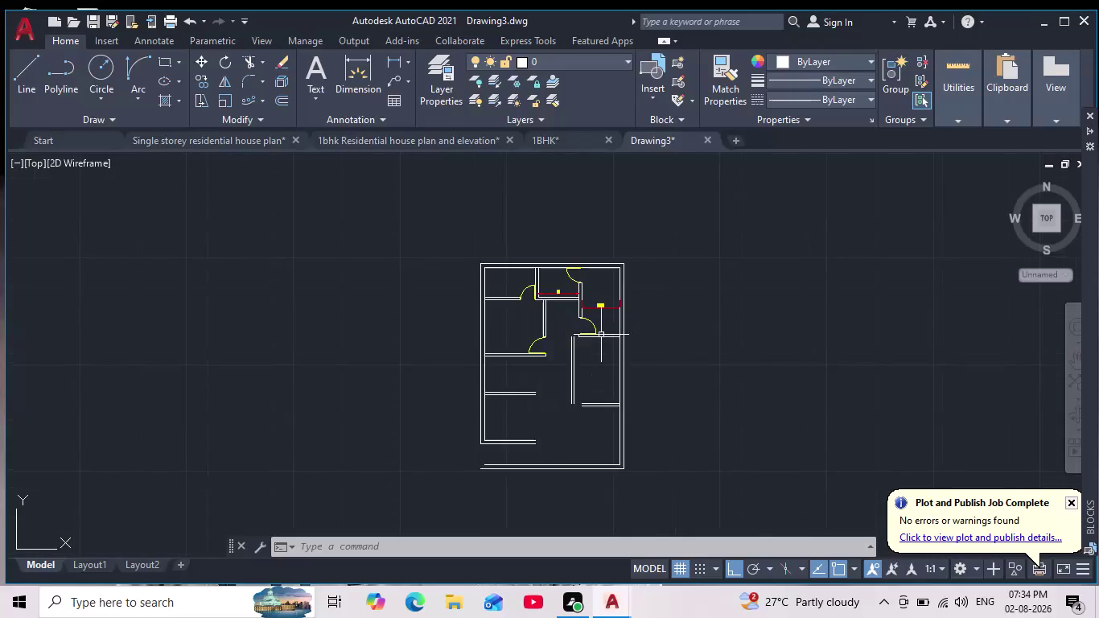
Window-select the 7'-6" dimension beside the right door opening and delete it.
scroll(up, 3)
middle_drag(609, 328, 662, 348)
scroll(up, 3)
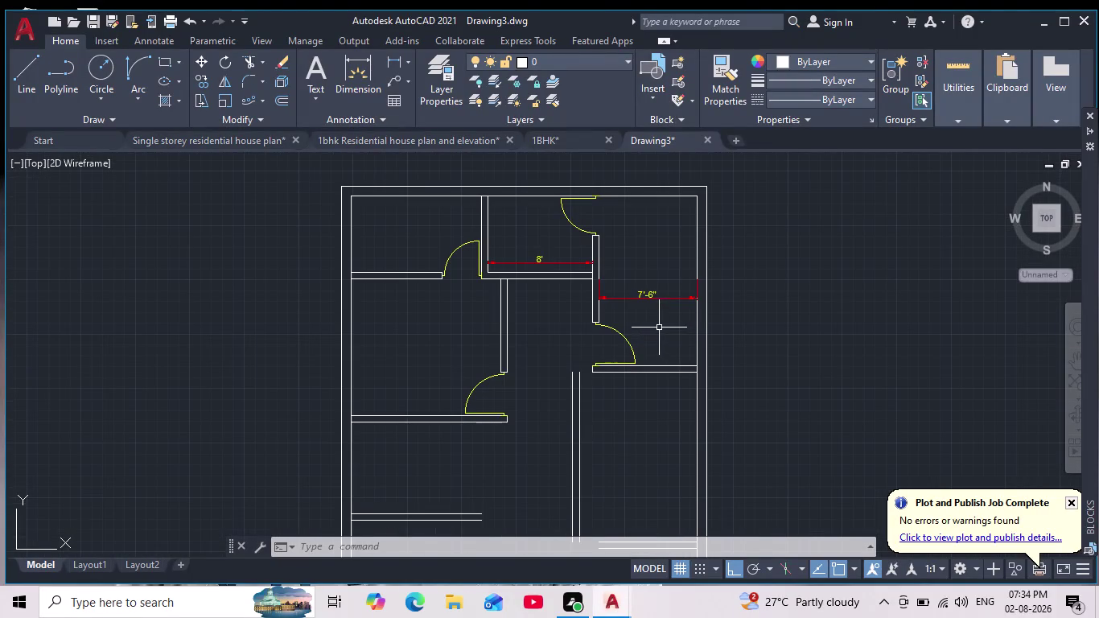
click(667, 313)
click(645, 272)
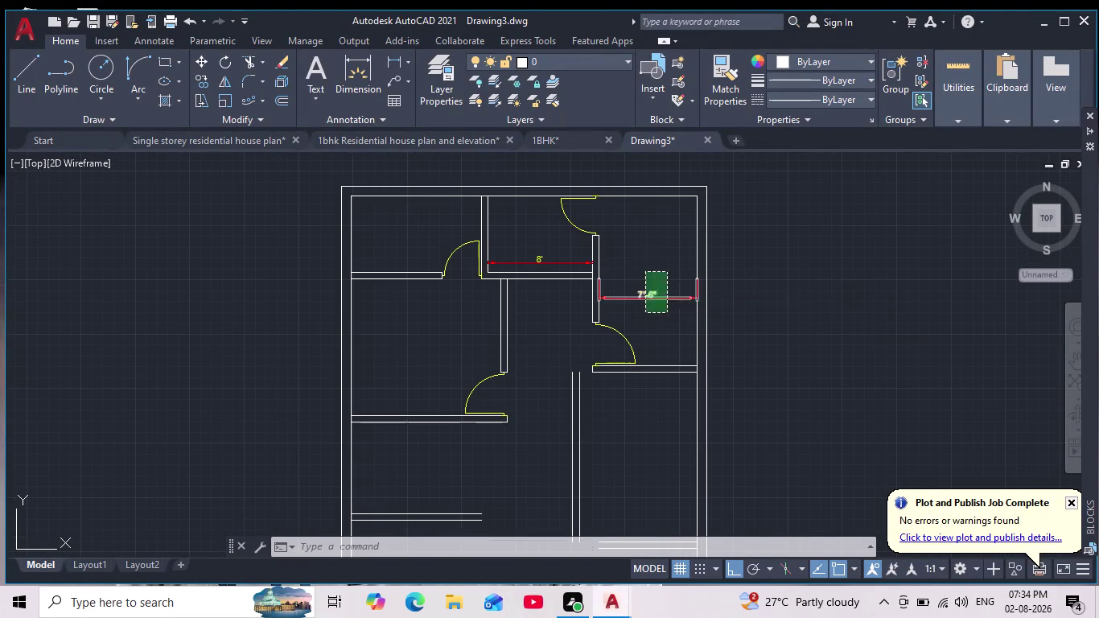
key(Delete)
Pan over the plan and cancel an accidental selection on the right outer wall.
scroll(down, 3)
middle_drag(716, 292, 723, 228)
scroll(down, 3)
scroll(up, 3)
scroll(down, 3)
middle_drag(718, 177, 679, 238)
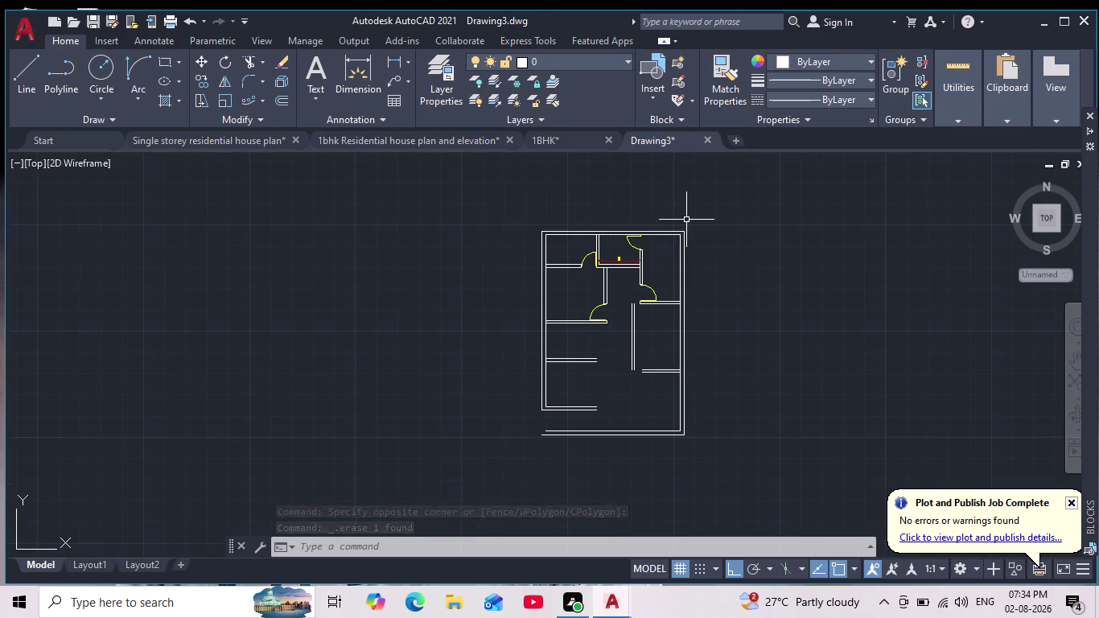
click(703, 218)
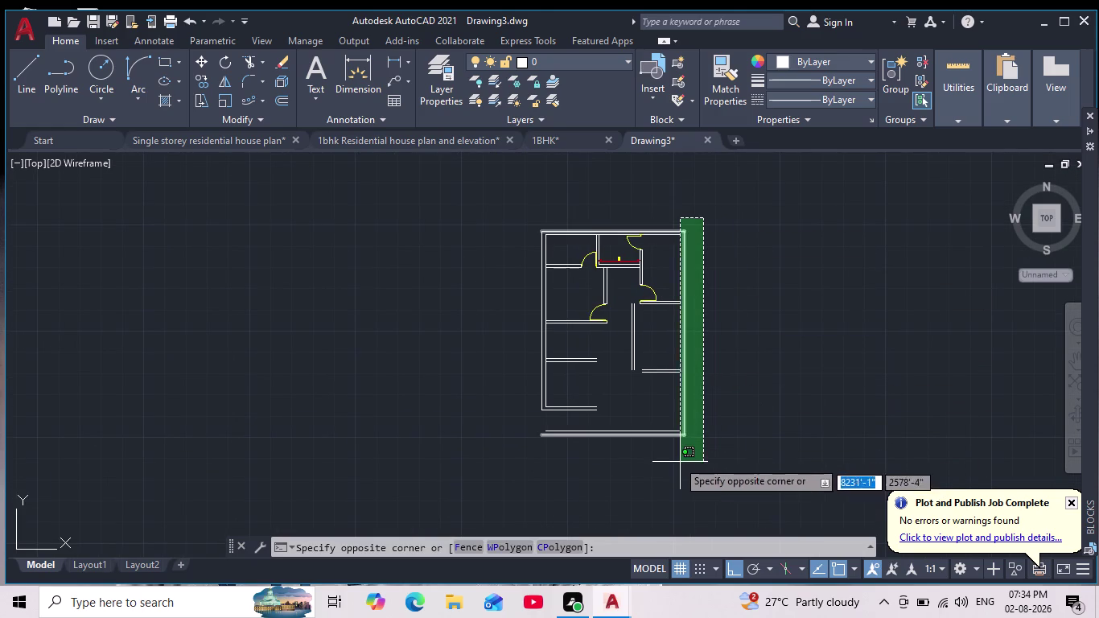
key(Escape)
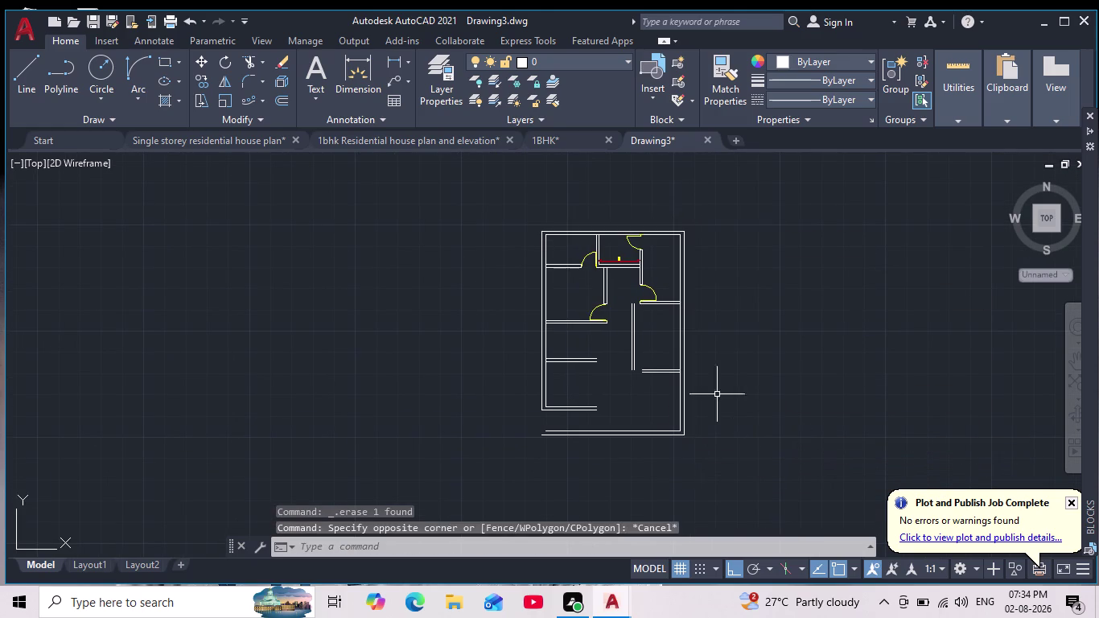
scroll(up, 3)
scroll(down, 3)
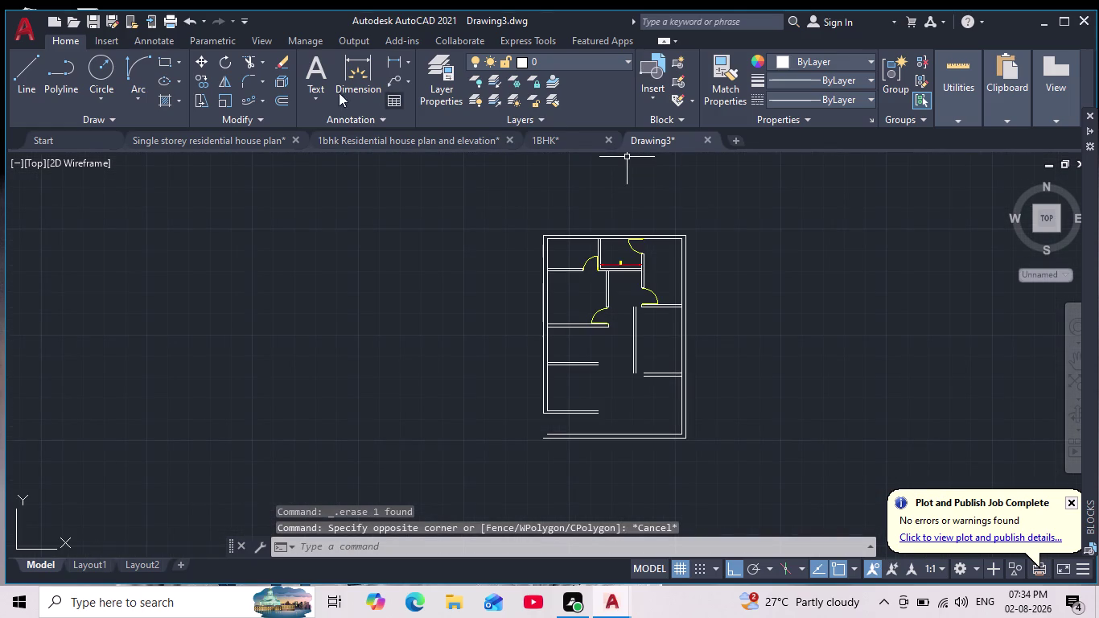
click(249, 60)
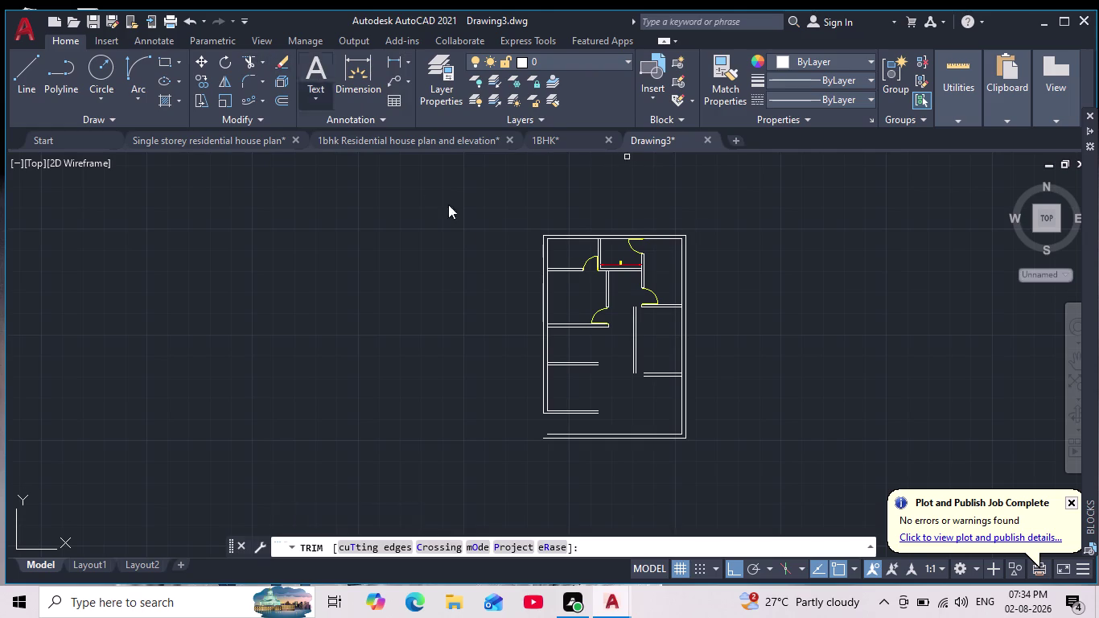
Fence-trim the right outer wall lines across the upper rooms.
scroll(up, 3)
drag(650, 359, 776, 364)
drag(646, 278, 646, 335)
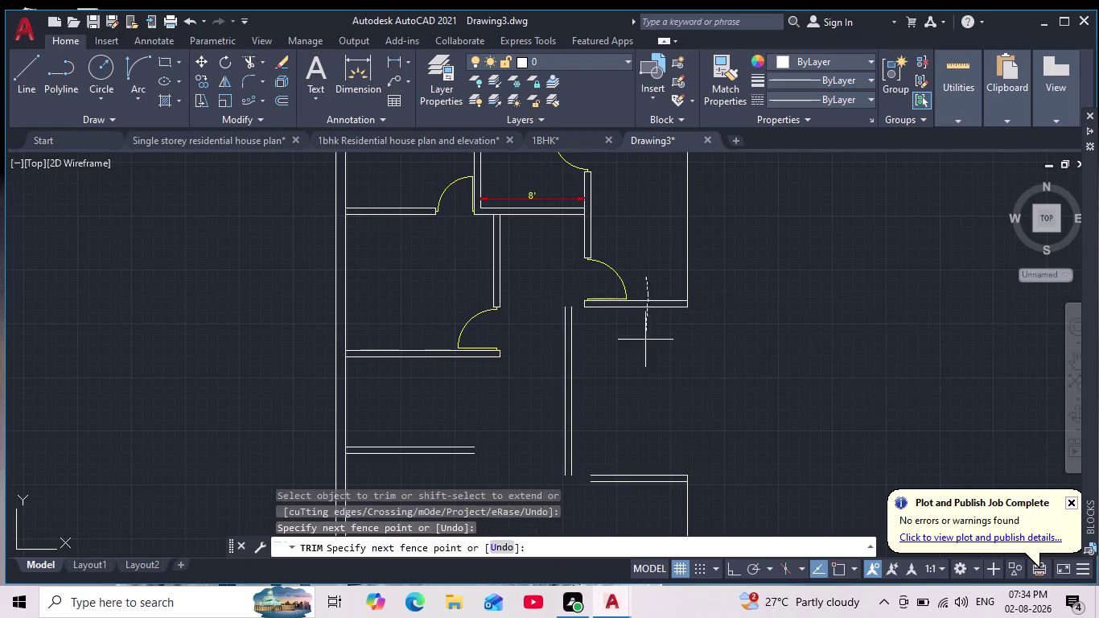
drag(646, 334, 643, 365)
middle_drag(643, 366, 690, 260)
scroll(down, 3)
middle_drag(699, 268, 702, 337)
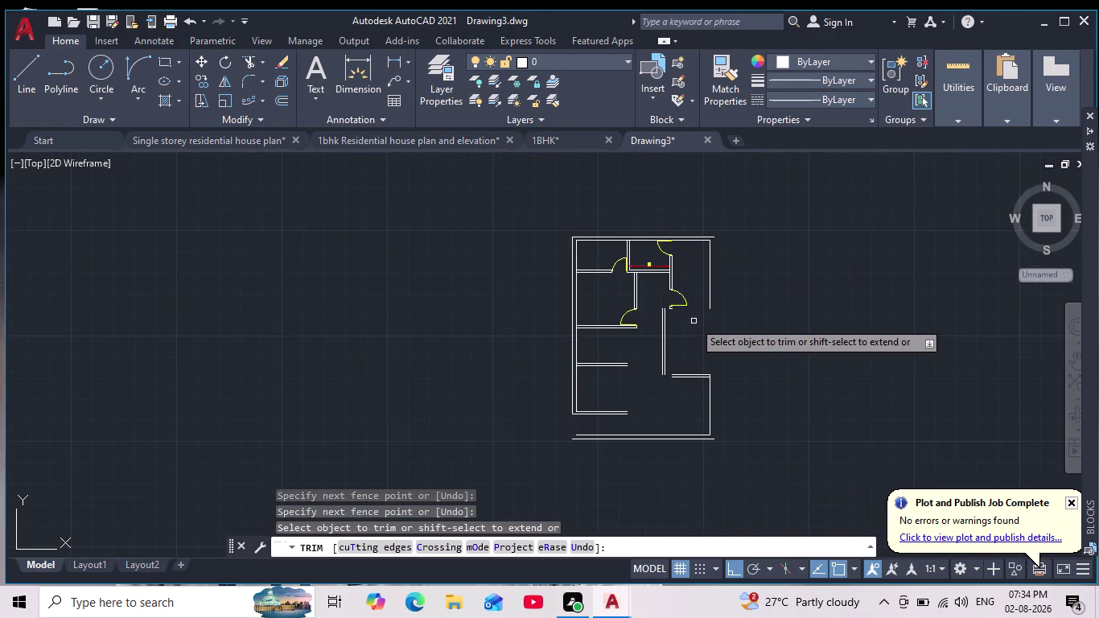
scroll(up, 3)
drag(684, 214, 611, 295)
drag(595, 247, 606, 288)
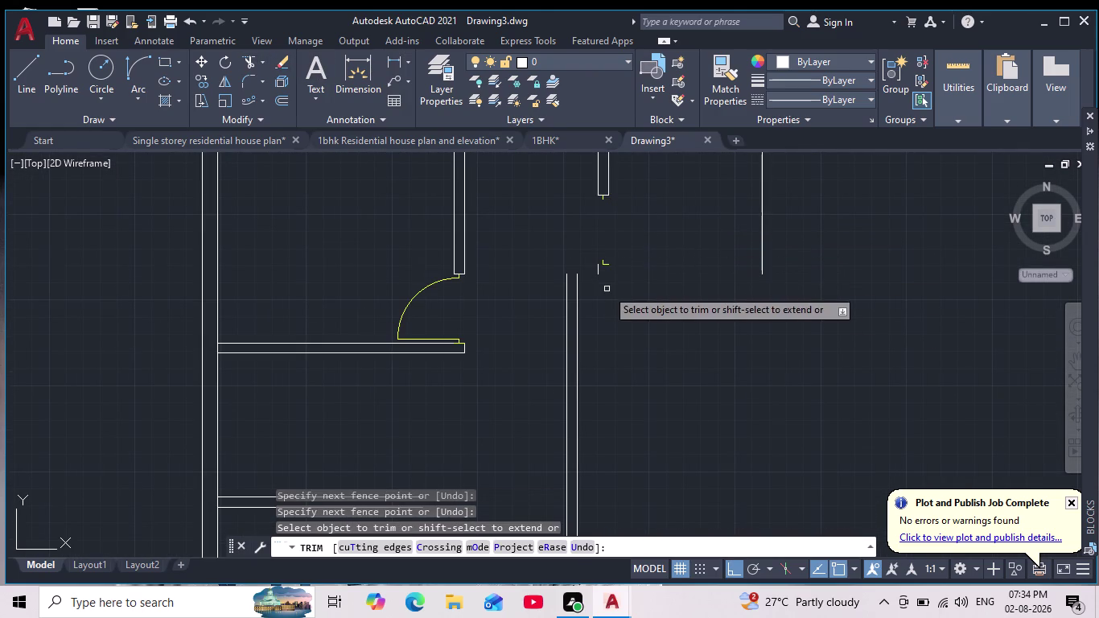
scroll(up, 3)
scroll(down, 3)
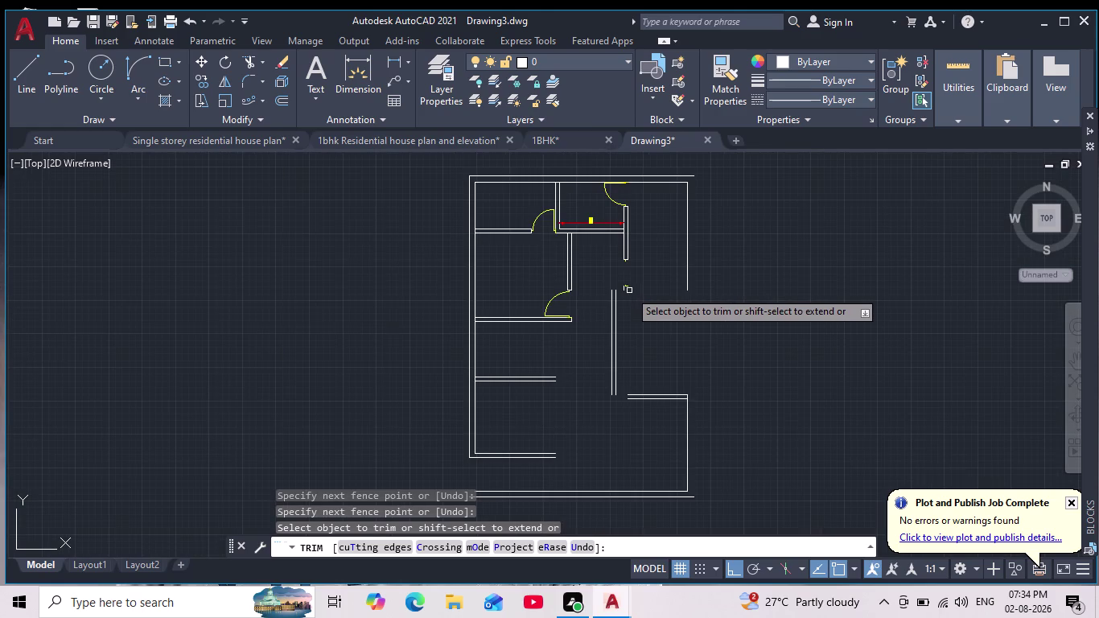
Undo three wrong trims and re-trim the upper right wall segments.
key(ctrl+z)
key(ctrl+z)
key(ctrl+z)
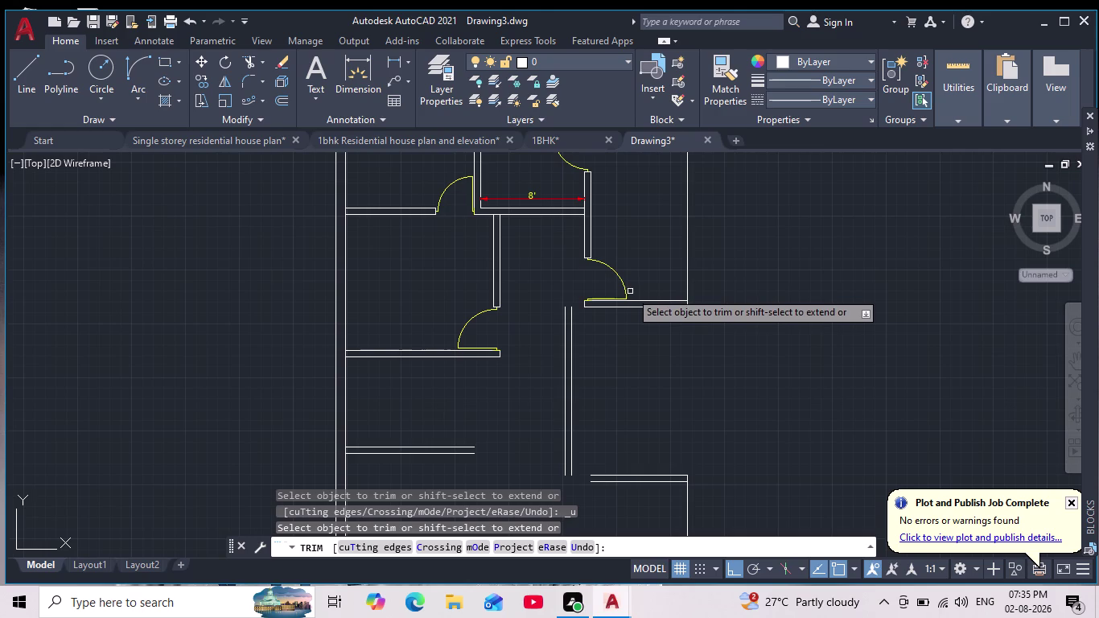
scroll(down, 3)
click(670, 250)
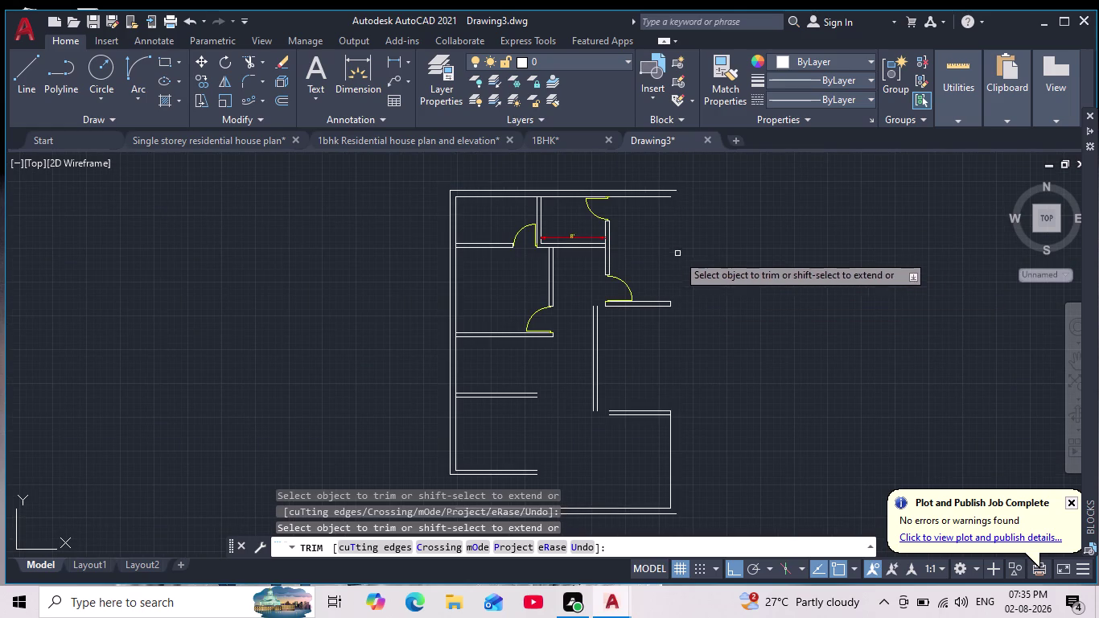
scroll(down, 3)
scroll(up, 3)
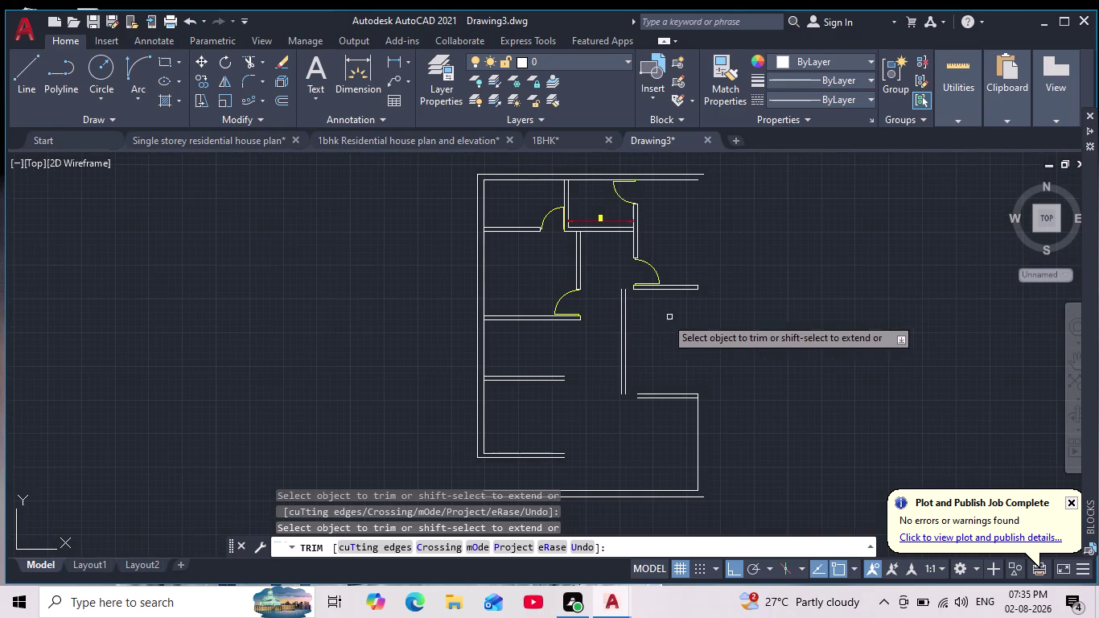
click(653, 324)
click(602, 338)
scroll(down, 3)
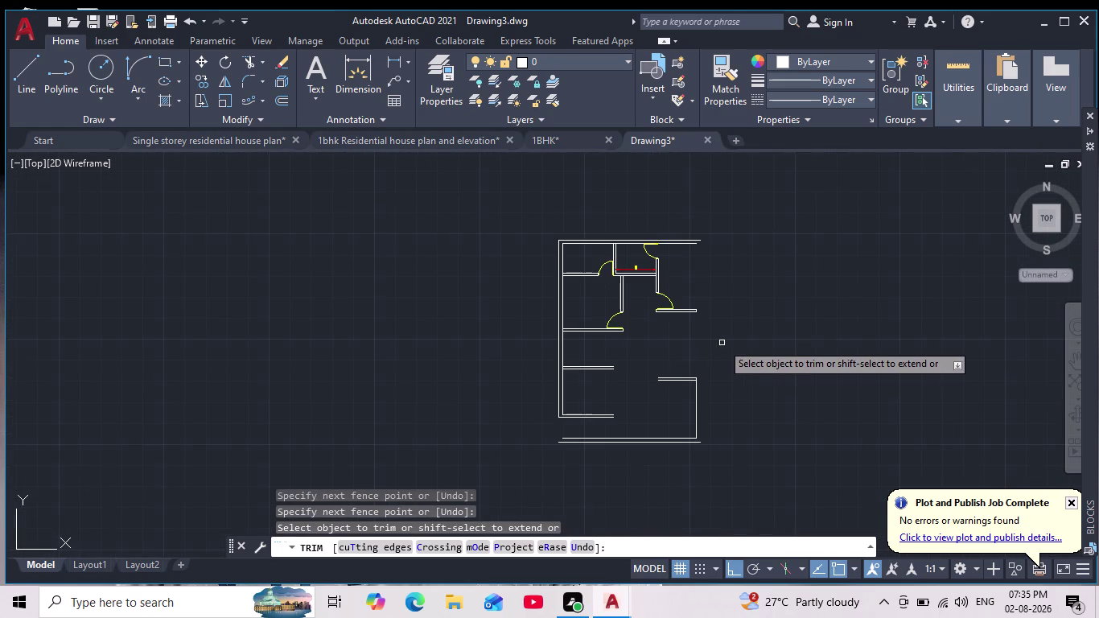
End trimming and center the upper rooms in view.
key(Escape)
key(Escape)
middle_drag(693, 346, 683, 357)
scroll(up, 3)
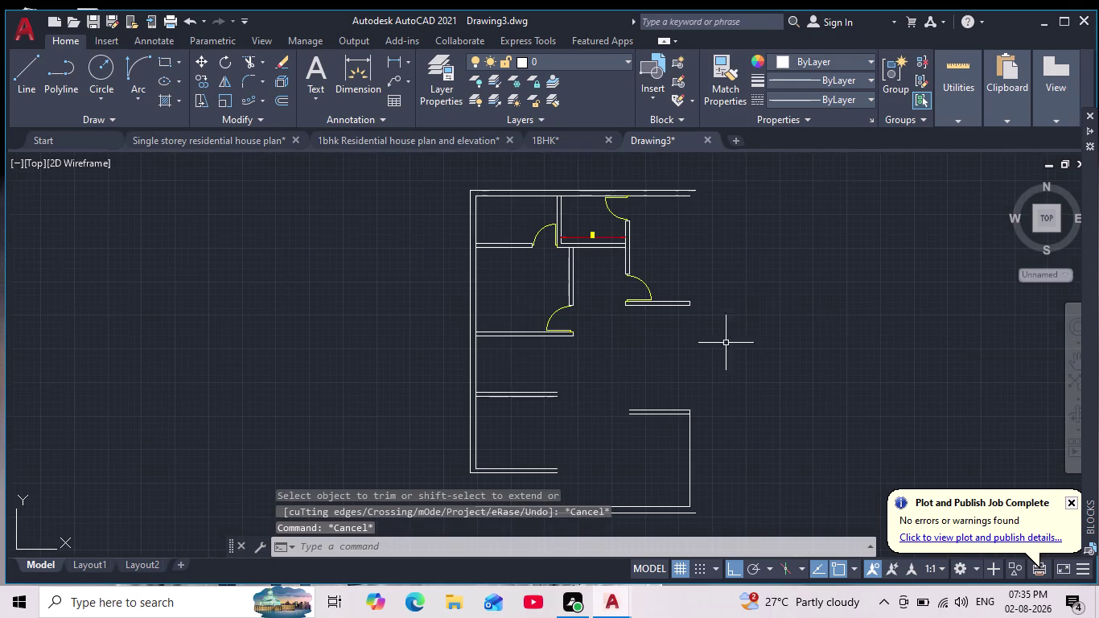
middle_drag(752, 297, 704, 361)
scroll(up, 3)
key(Escape)
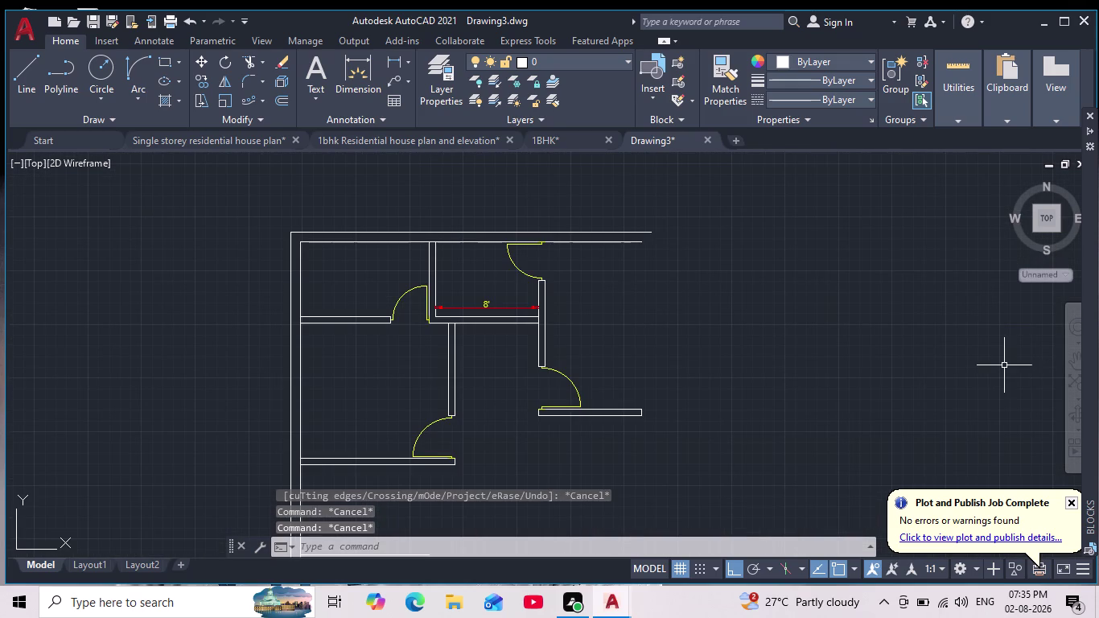
Offset the wall line beside the 8' room 9' to the right.
key(o)
key(Return)
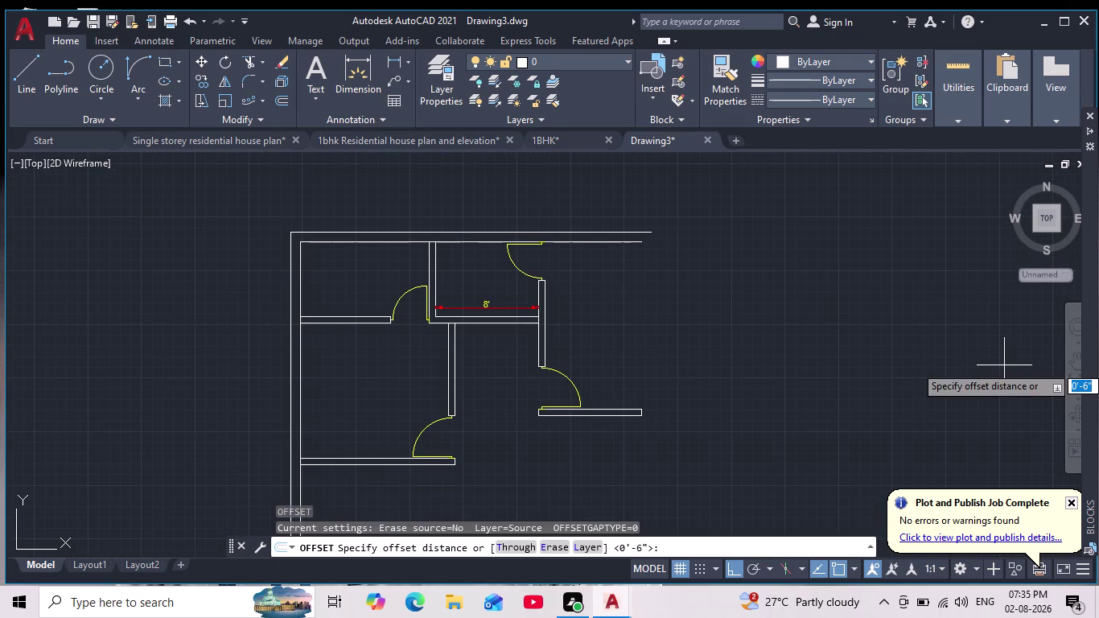
text(9)
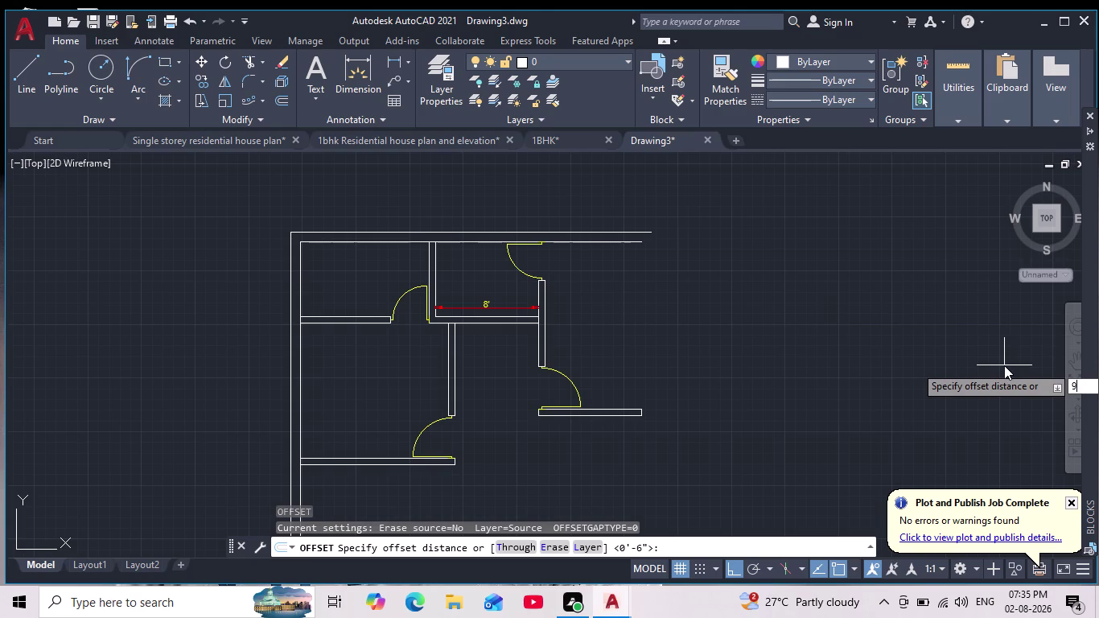
text(')
key(Return)
click(546, 317)
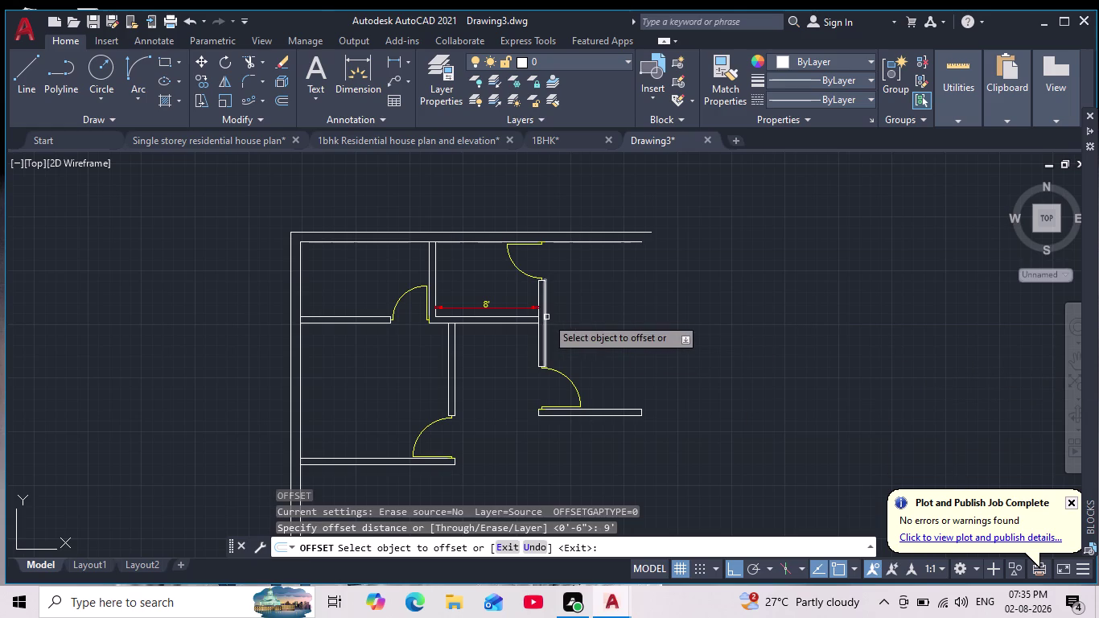
click(711, 318)
key(Return)
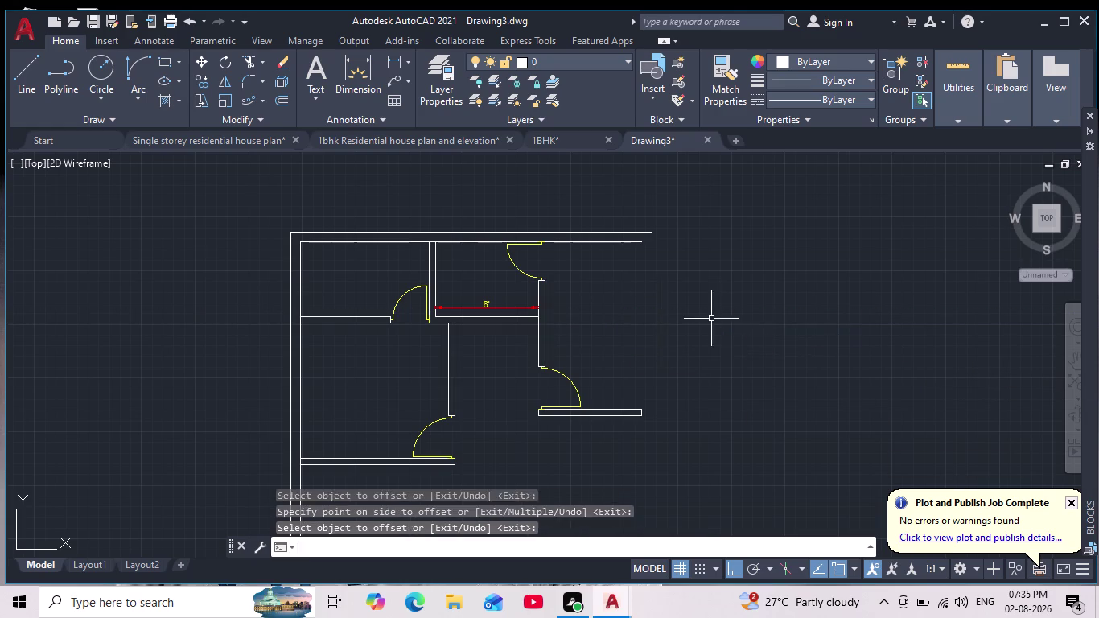
Offset the new line 9 units rightward to form the wall thickness.
key(Return)
key(9)
key(Return)
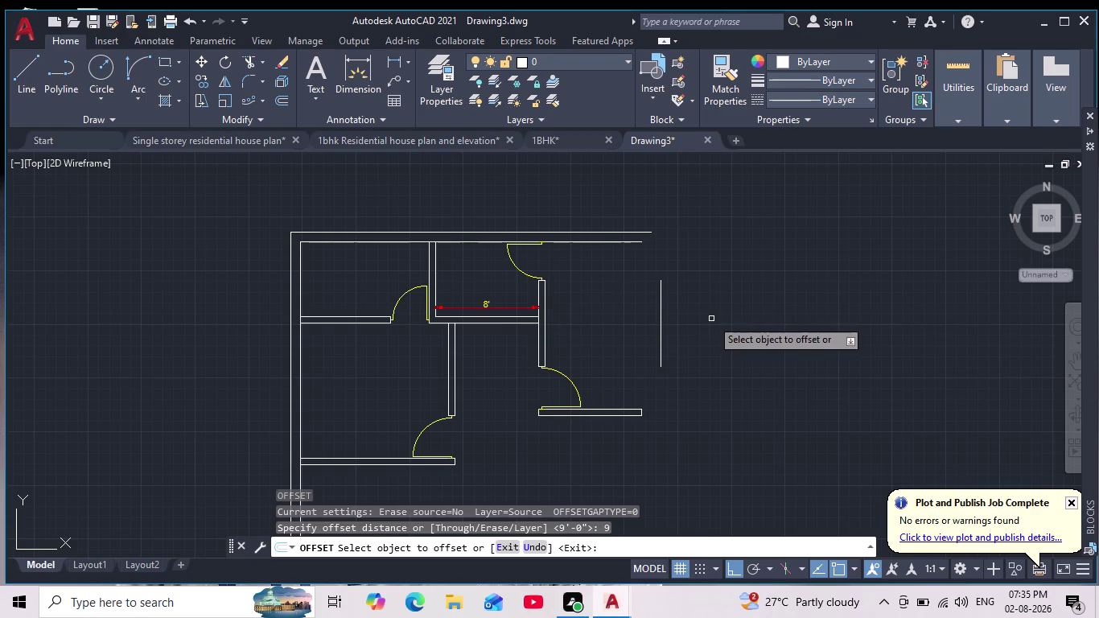
click(662, 323)
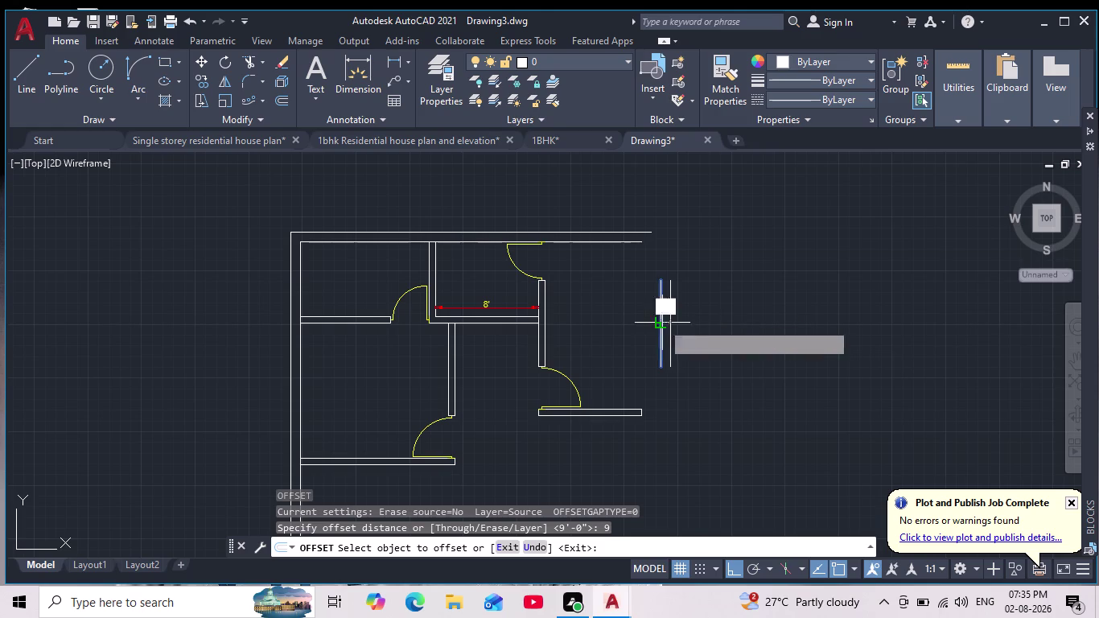
click(687, 327)
scroll(down, 3)
scroll(down, 3)
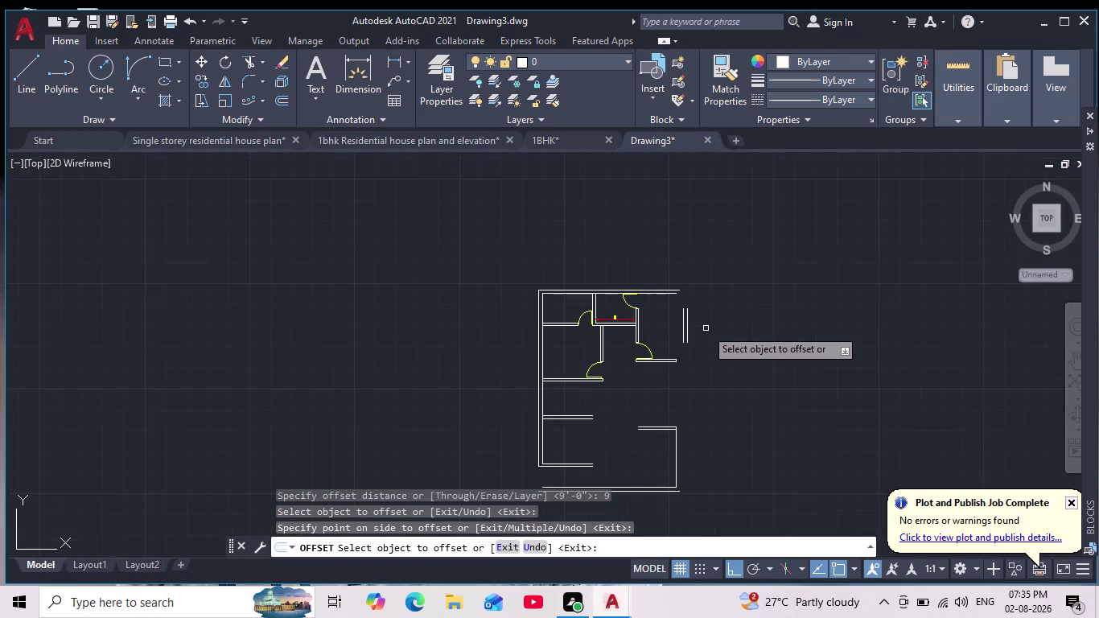
scroll(up, 3)
key(Escape)
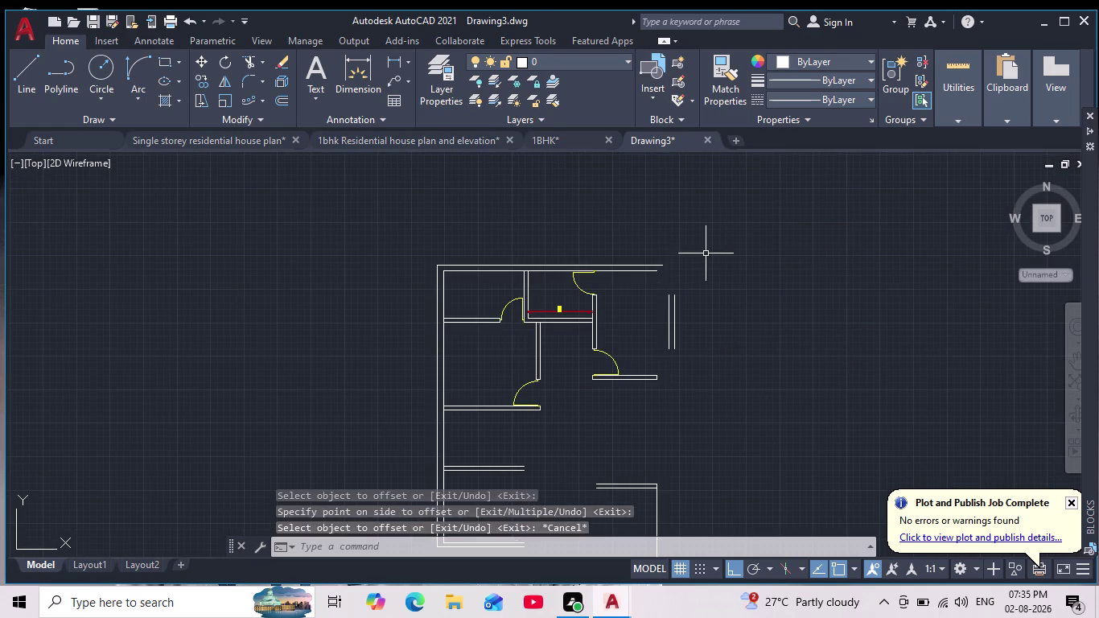
key(Escape)
Fillet the inner and upper top wall lines into corners with the new wall.
click(245, 81)
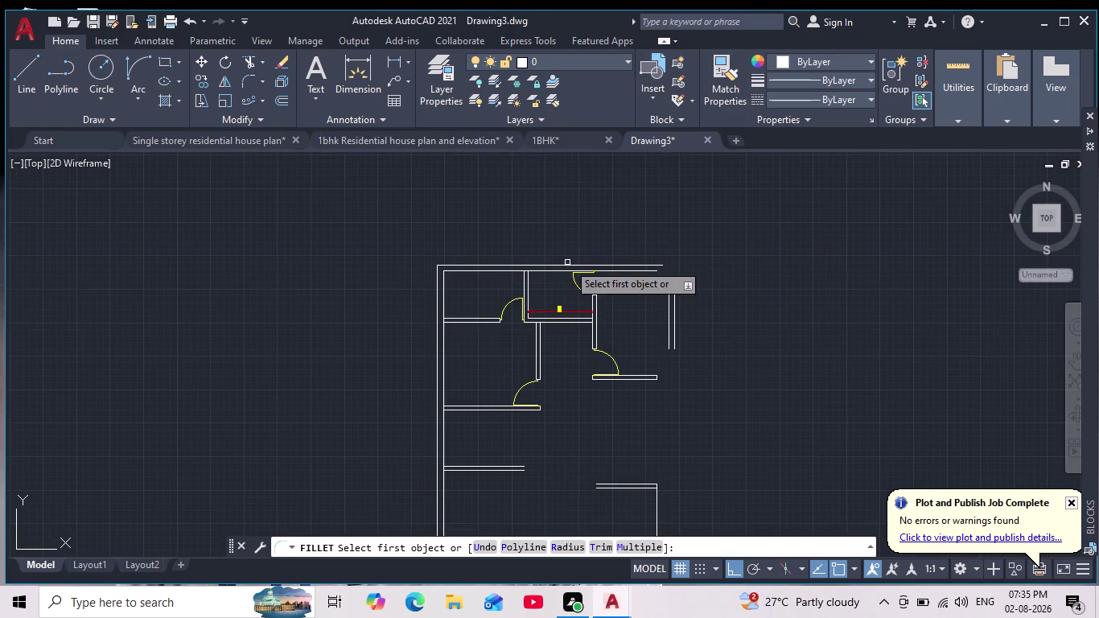
scroll(up, 3)
click(658, 252)
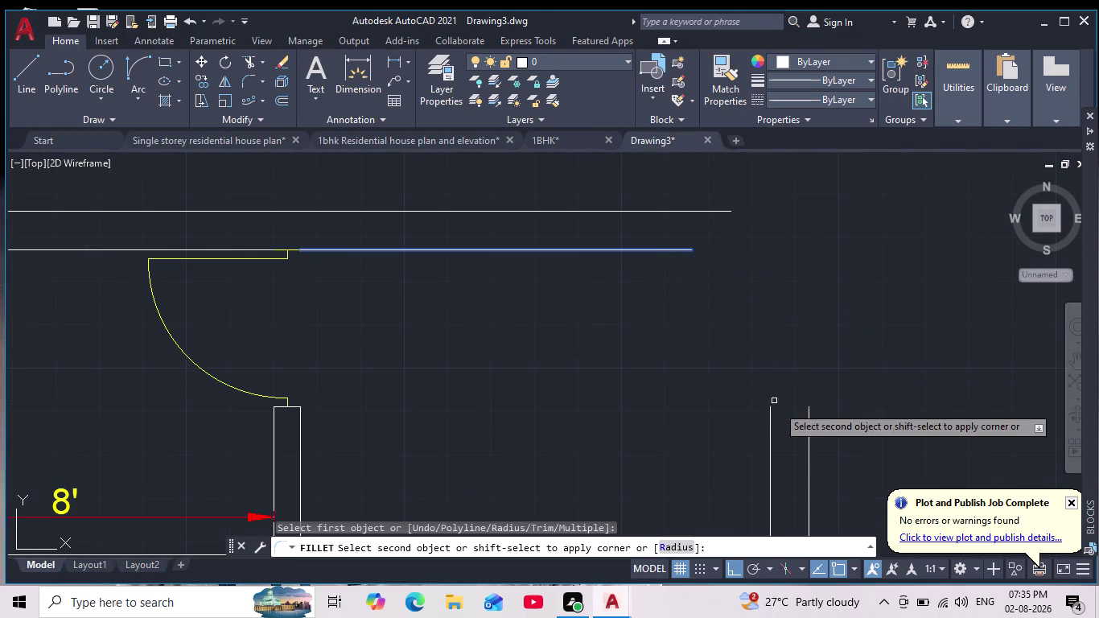
click(769, 422)
key(space)
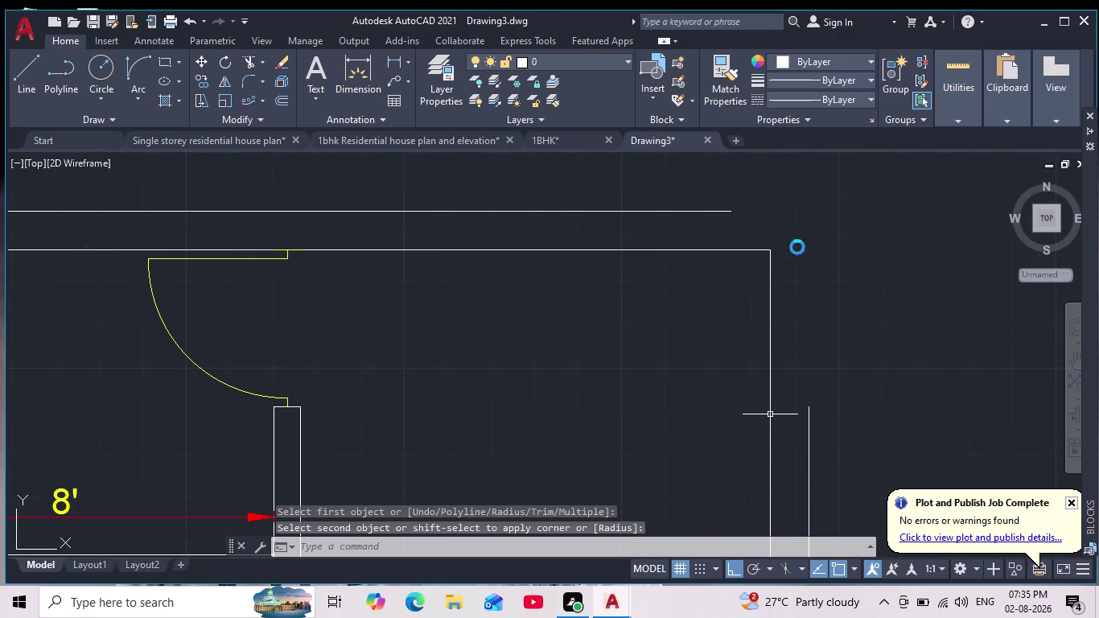
key(space)
key(space)
click(720, 215)
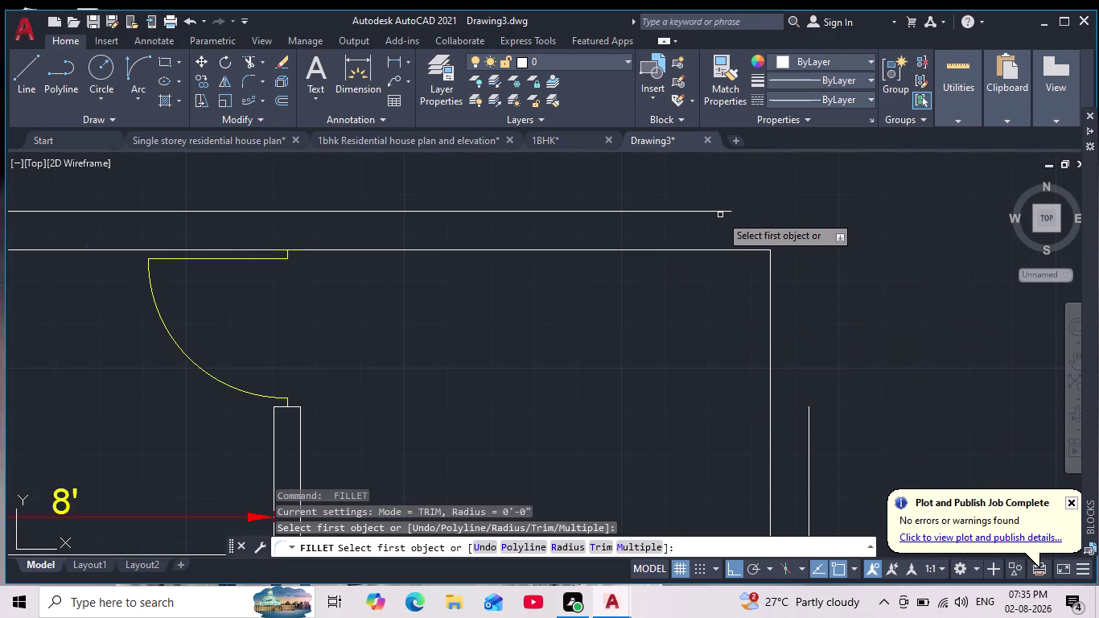
click(720, 213)
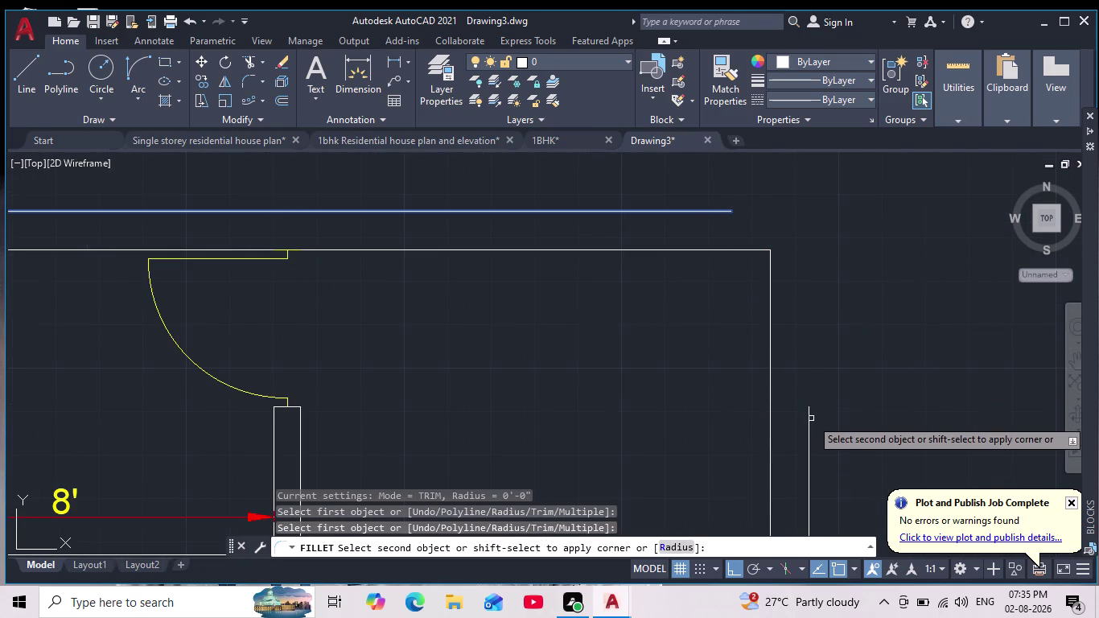
click(811, 418)
Fillet the bottom inner wall line with the right inner wall.
scroll(down, 3)
middle_drag(846, 401, 836, 304)
middle_drag(843, 415, 815, 314)
scroll(down, 3)
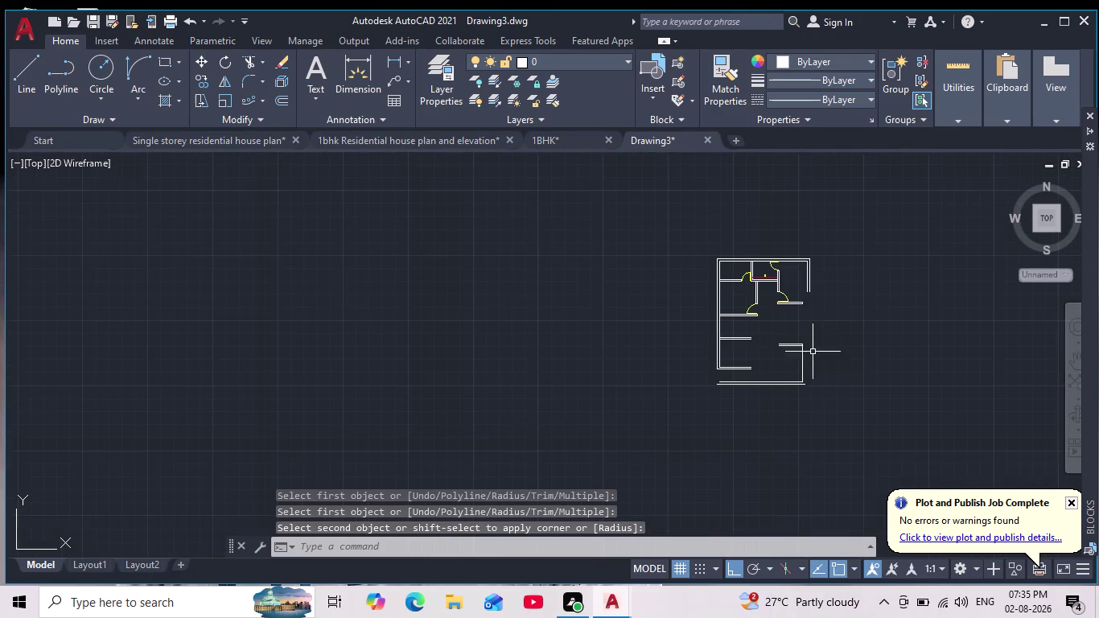
scroll(up, 3)
scroll(down, 3)
middle_drag(821, 375, 797, 416)
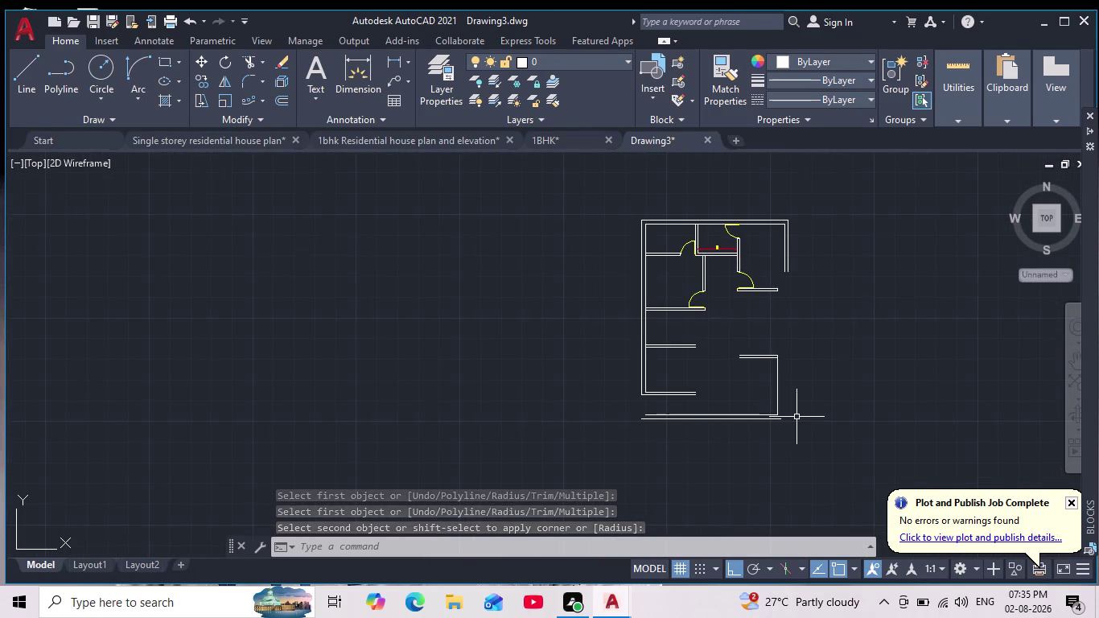
key(space)
scroll(up, 3)
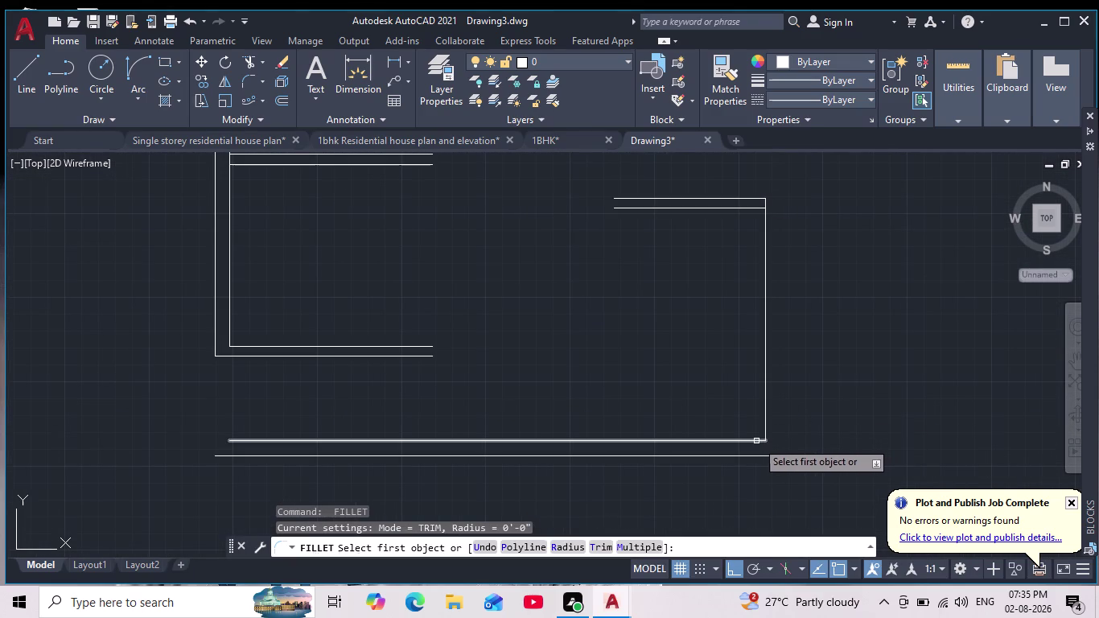
click(754, 441)
scroll(down, 3)
middle_drag(785, 237, 755, 272)
middle_drag(775, 226, 769, 231)
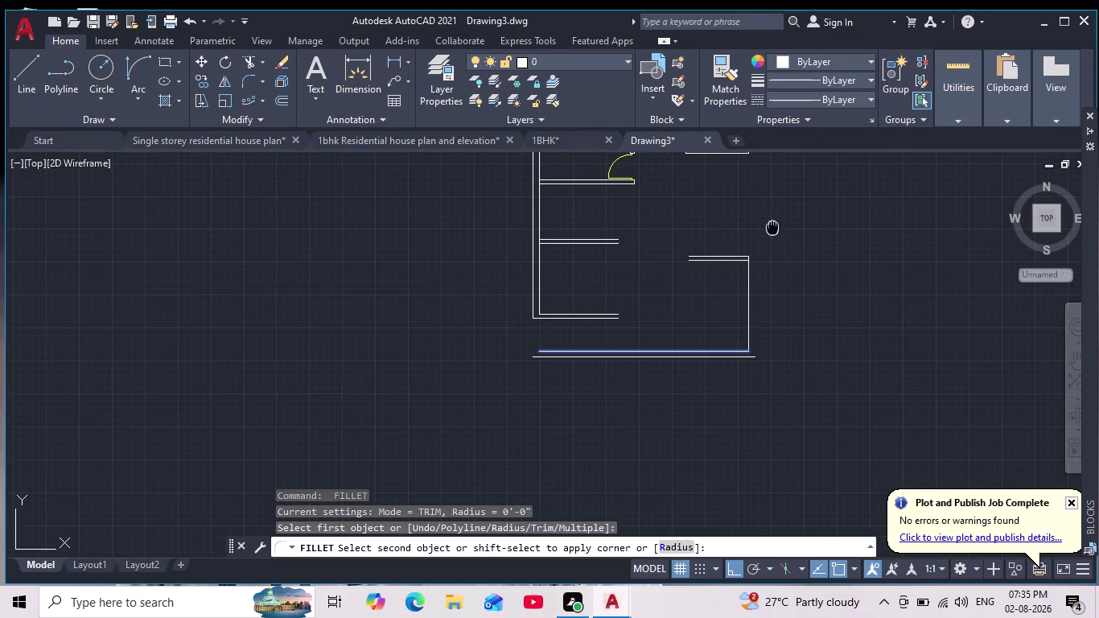
middle_drag(769, 231, 730, 275)
scroll(down, 3)
scroll(up, 3)
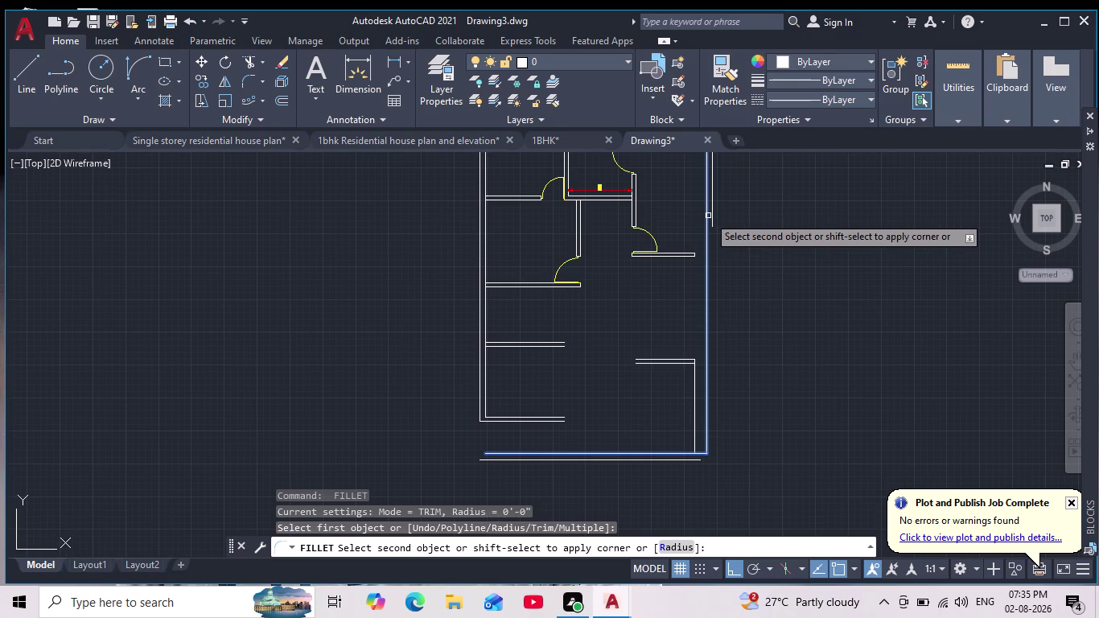
click(708, 215)
Fillet the bottom outer wall line with the right outer wall.
key(space)
middle_drag(745, 389, 733, 374)
scroll(down, 3)
scroll(up, 3)
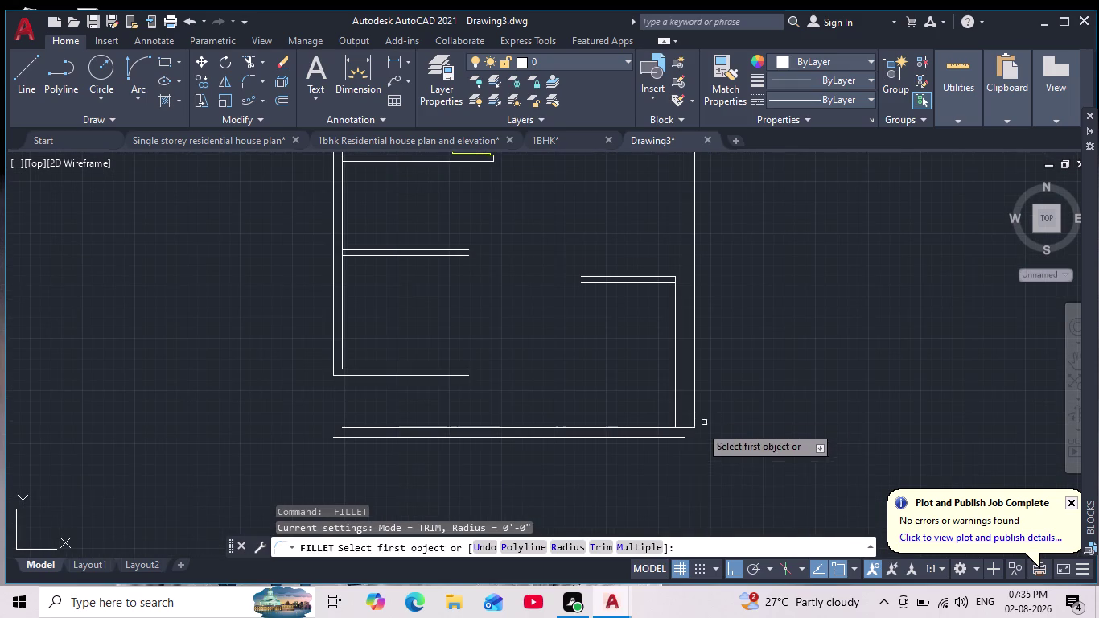
click(673, 435)
middle_drag(739, 392, 697, 430)
scroll(down, 3)
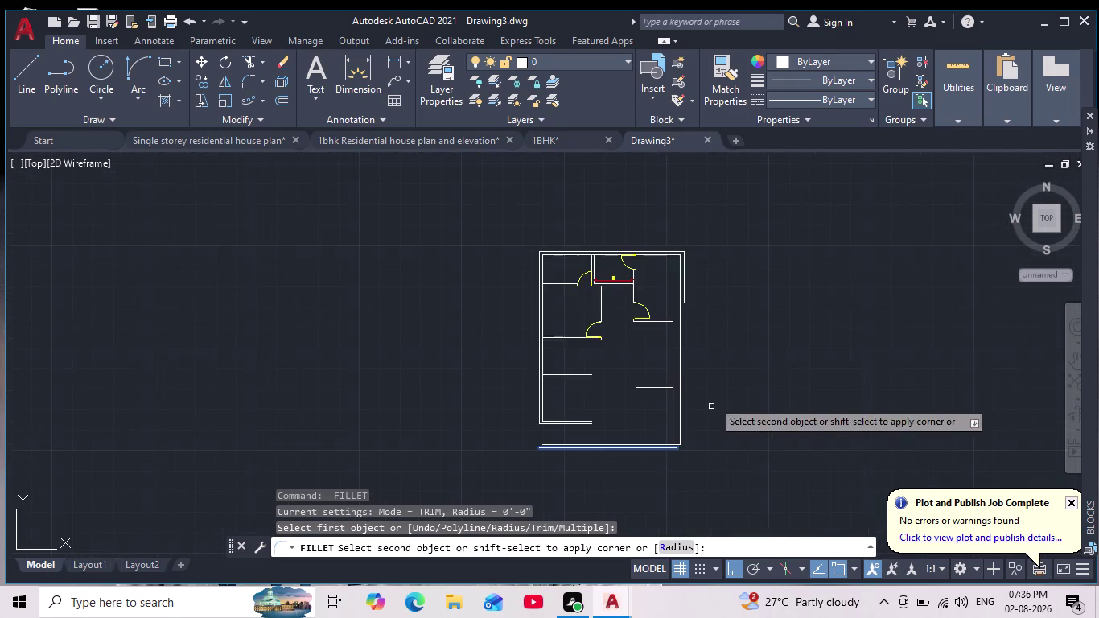
scroll(up, 3)
click(567, 242)
scroll(down, 3)
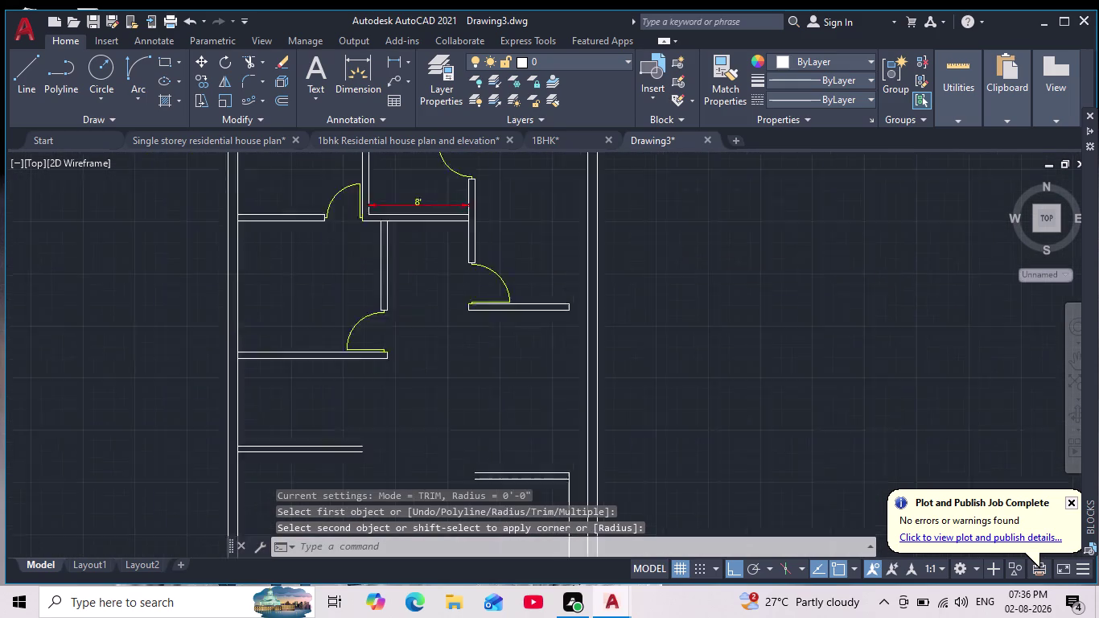
scroll(down, 3)
scroll(up, 3)
scroll(up, 3)
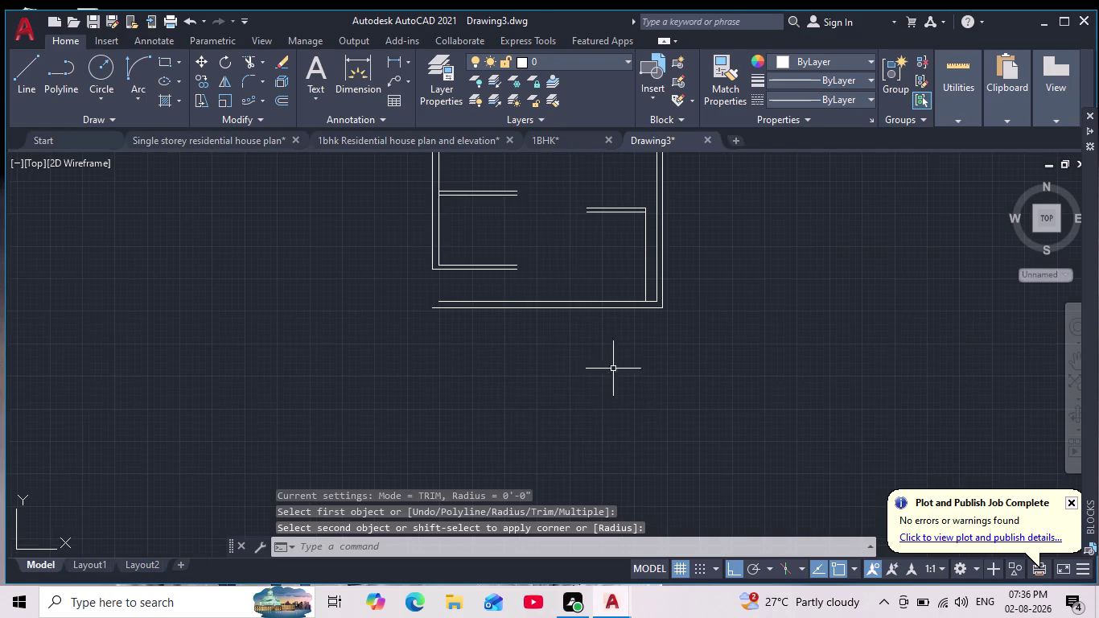
middle_drag(619, 352, 641, 428)
key(Escape)
key(Escape)
Window-select and erase the L-shaped partition lines at the lower right.
scroll(up, 3)
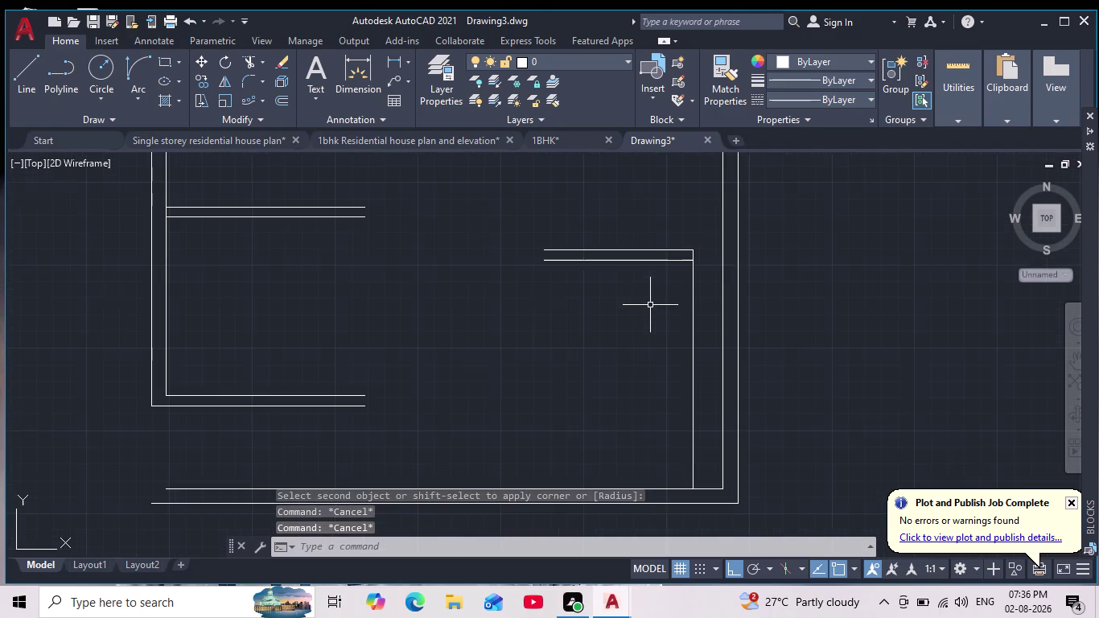
drag(701, 222, 708, 230)
click(622, 350)
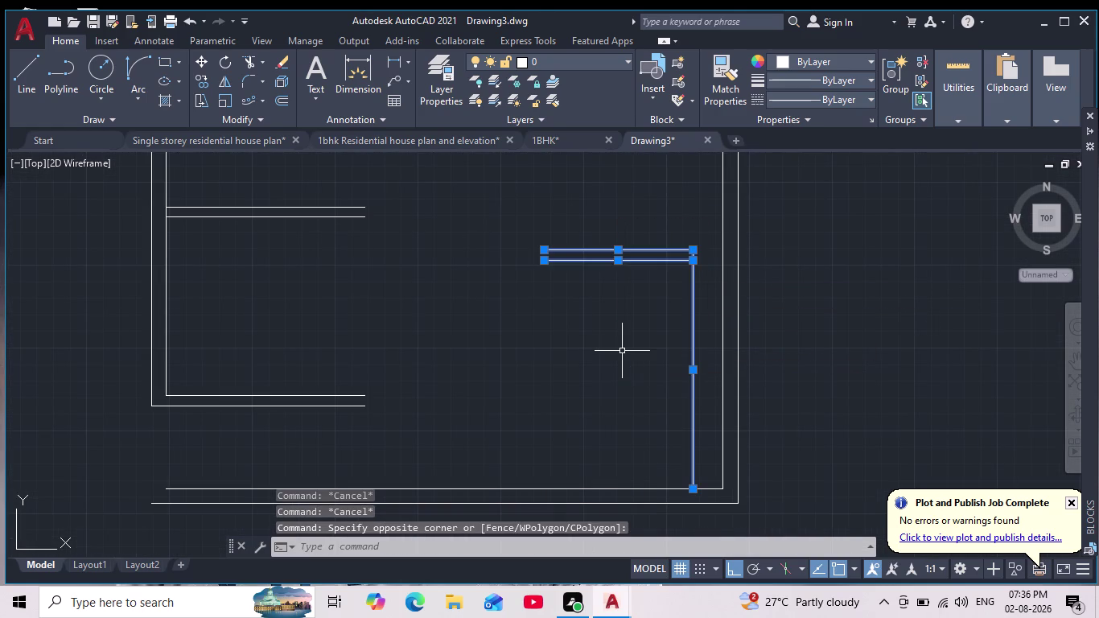
key(Delete)
scroll(down, 3)
middle_drag(651, 250, 625, 304)
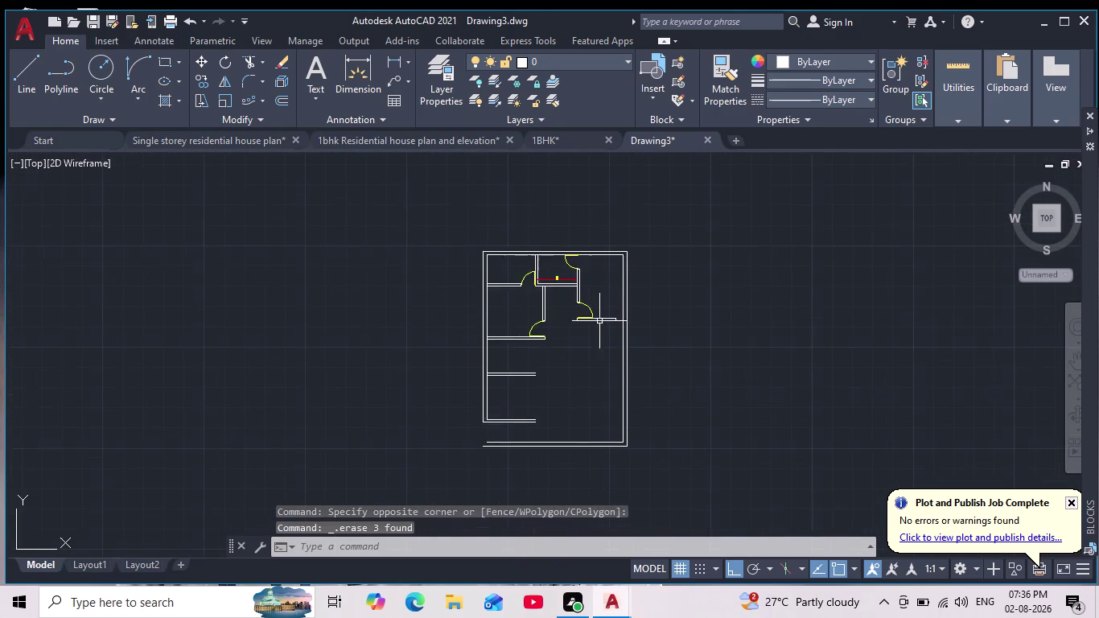
scroll(up, 3)
Fence-trim away the closed end line of the wall strip below the door arc.
scroll(up, 3)
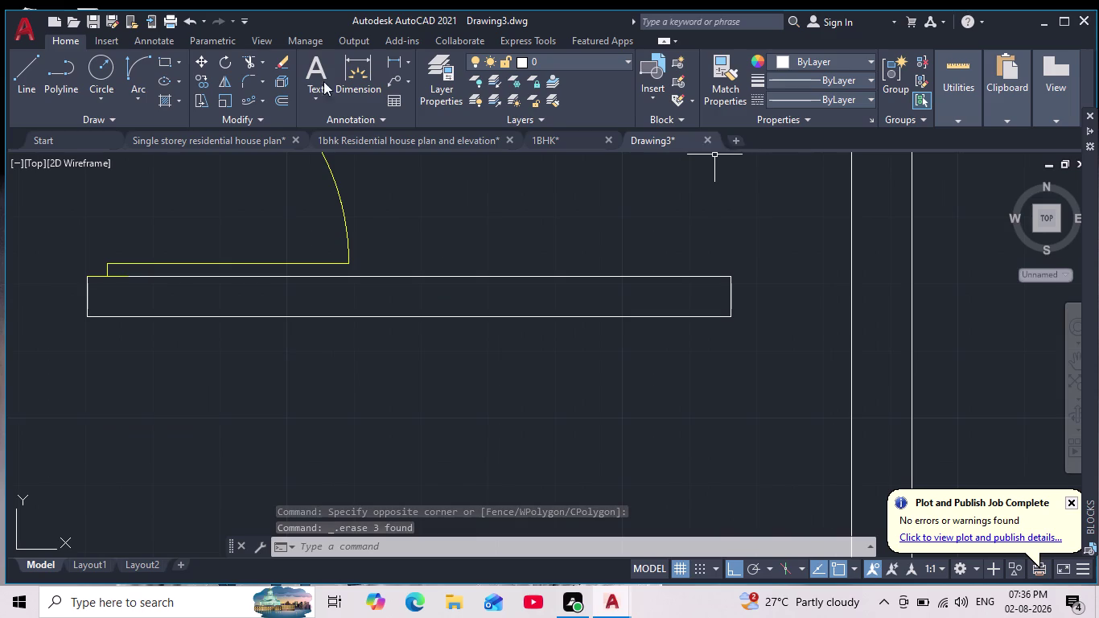
click(246, 58)
drag(708, 296, 788, 289)
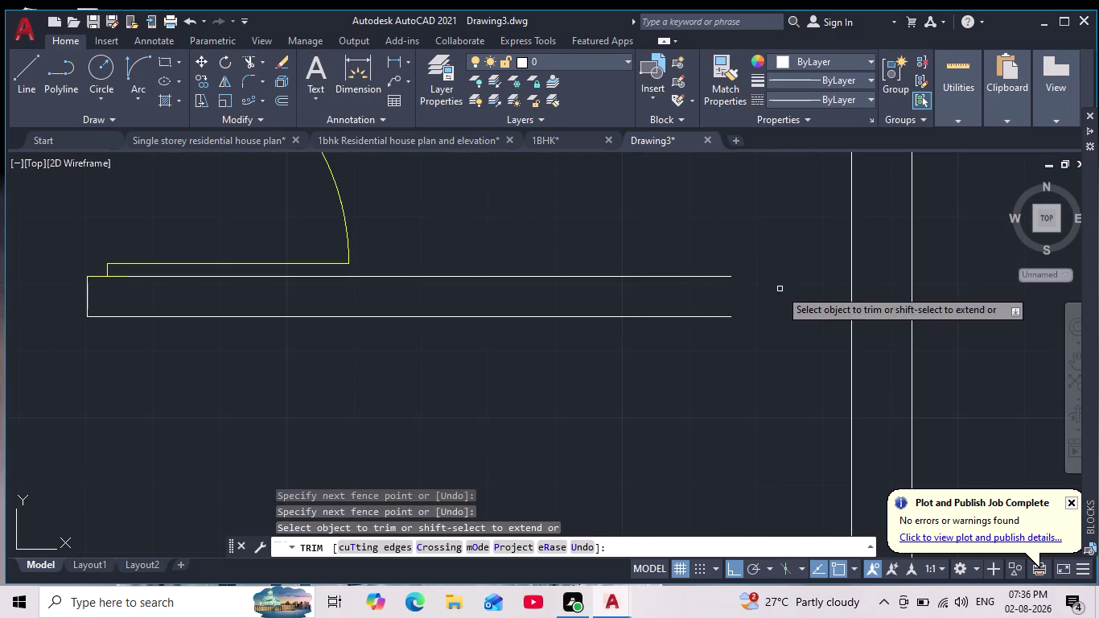
key(Escape)
key(Escape)
key(Escape)
key(Escape)
Extend the strip's two wall lines to the new east wall with EX.
text(ex)
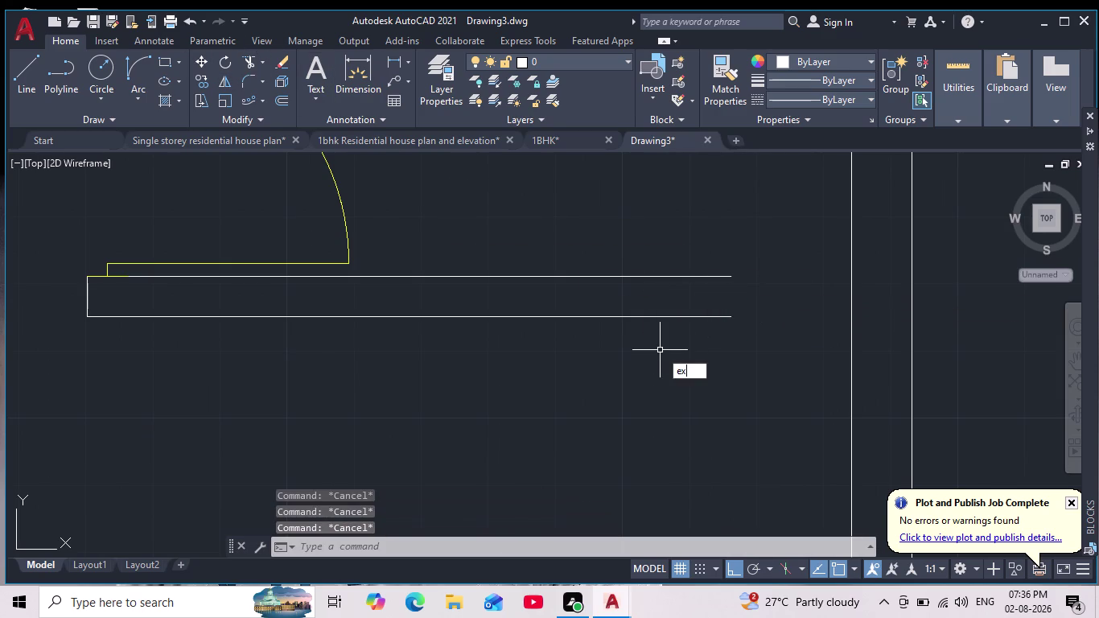
key(Return)
drag(619, 251, 657, 368)
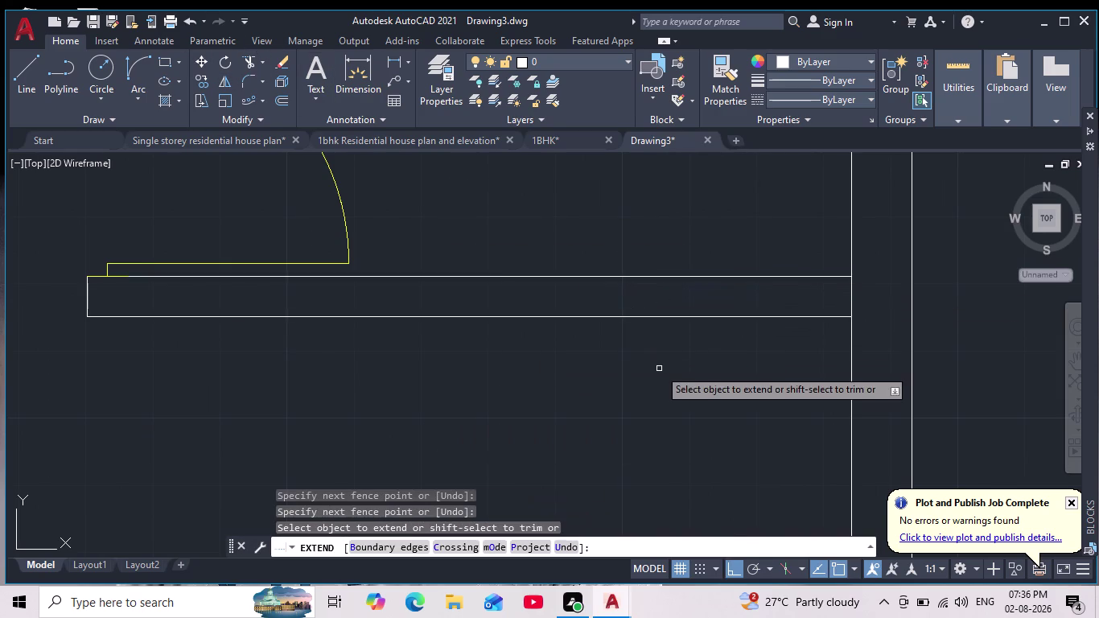
scroll(down, 3)
scroll(down, 3)
key(Escape)
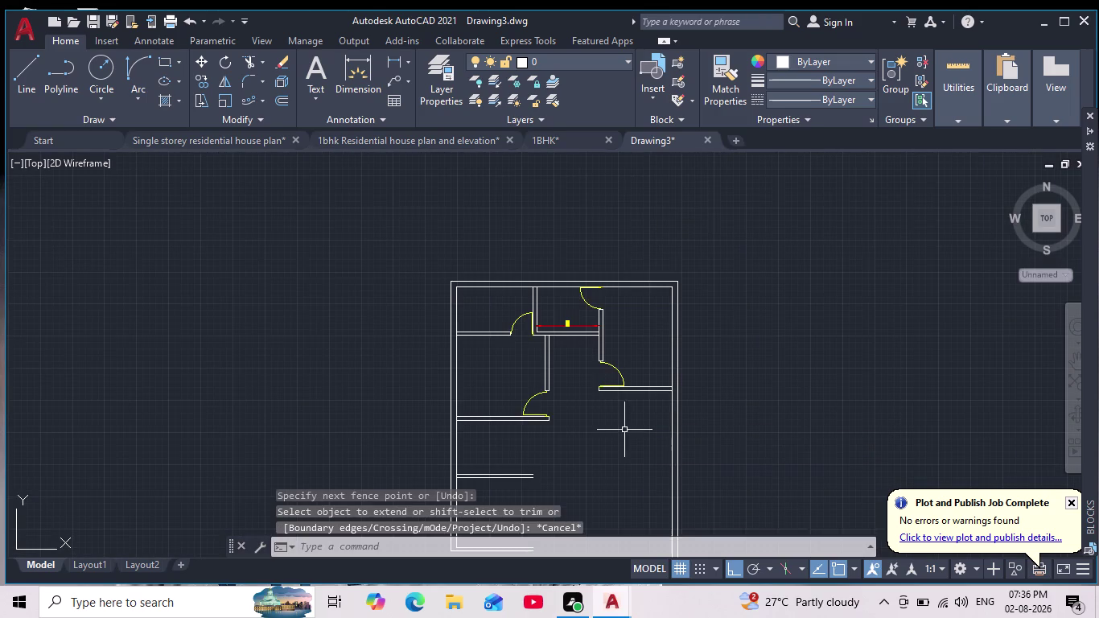
middle_drag(627, 424, 619, 401)
scroll(up, 3)
middle_drag(632, 403, 610, 356)
scroll(down, 3)
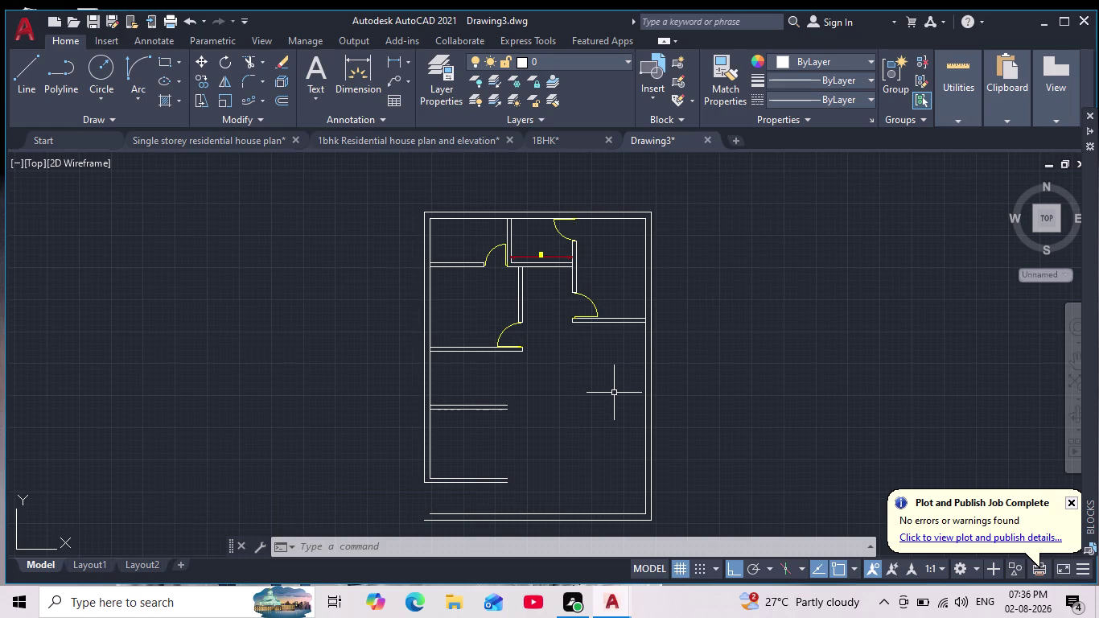
scroll(down, 3)
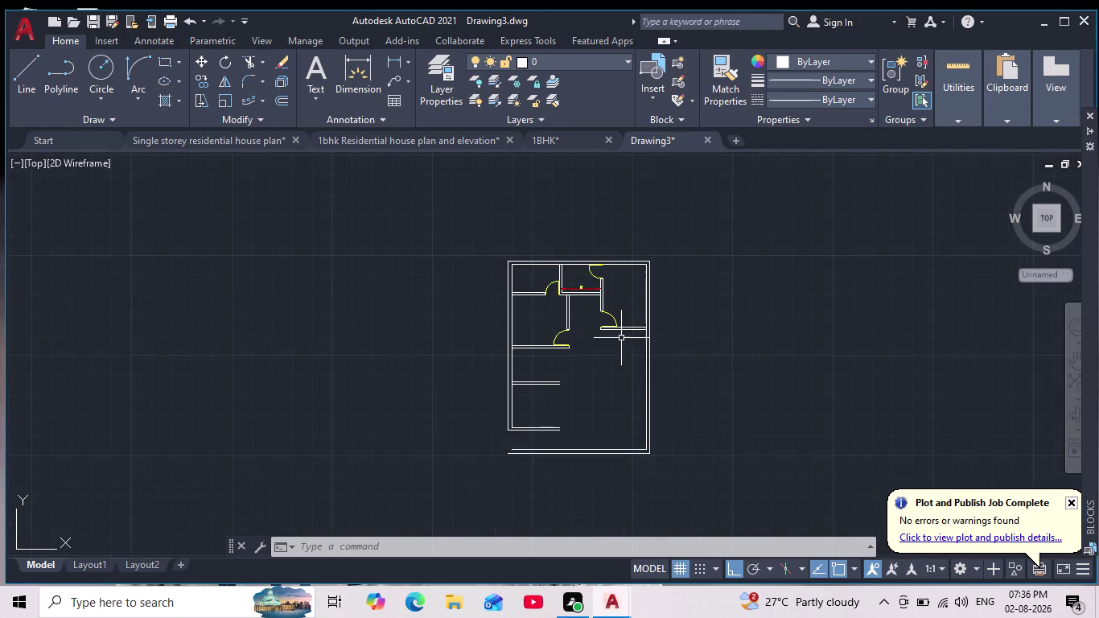
scroll(up, 3)
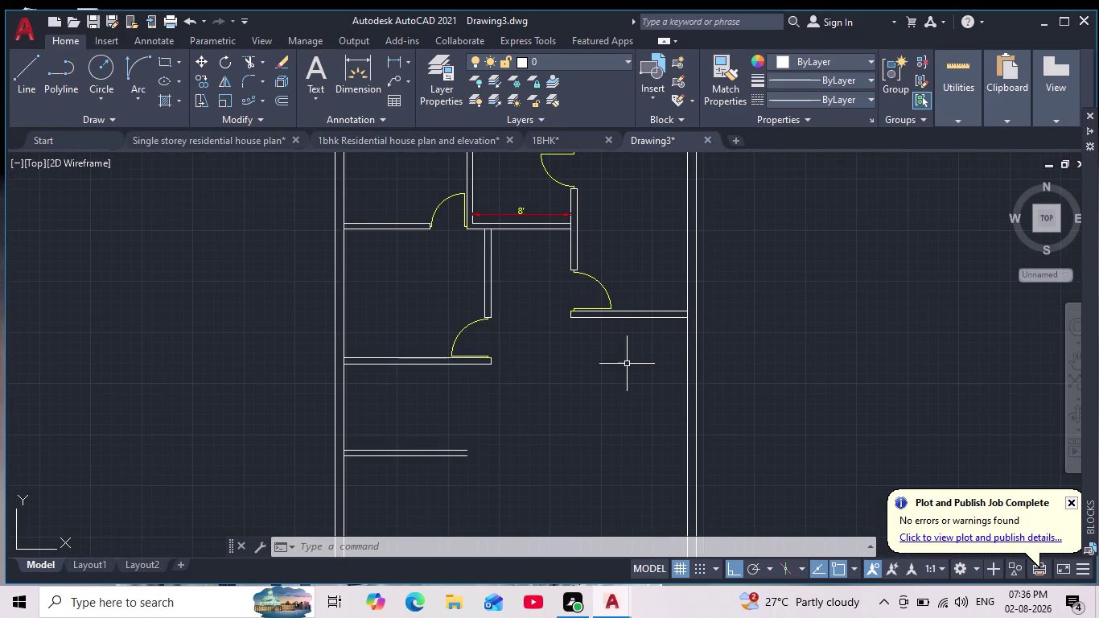
Offset the wall line under the right door 13 feet downward.
key(o)
key(Return)
text(13')
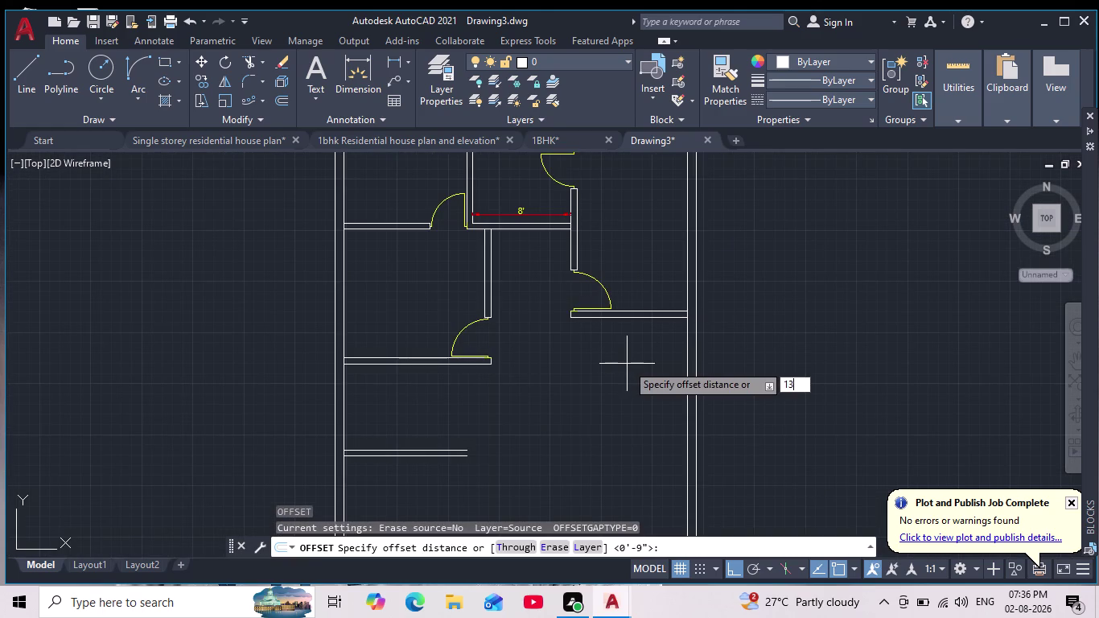
key(Return)
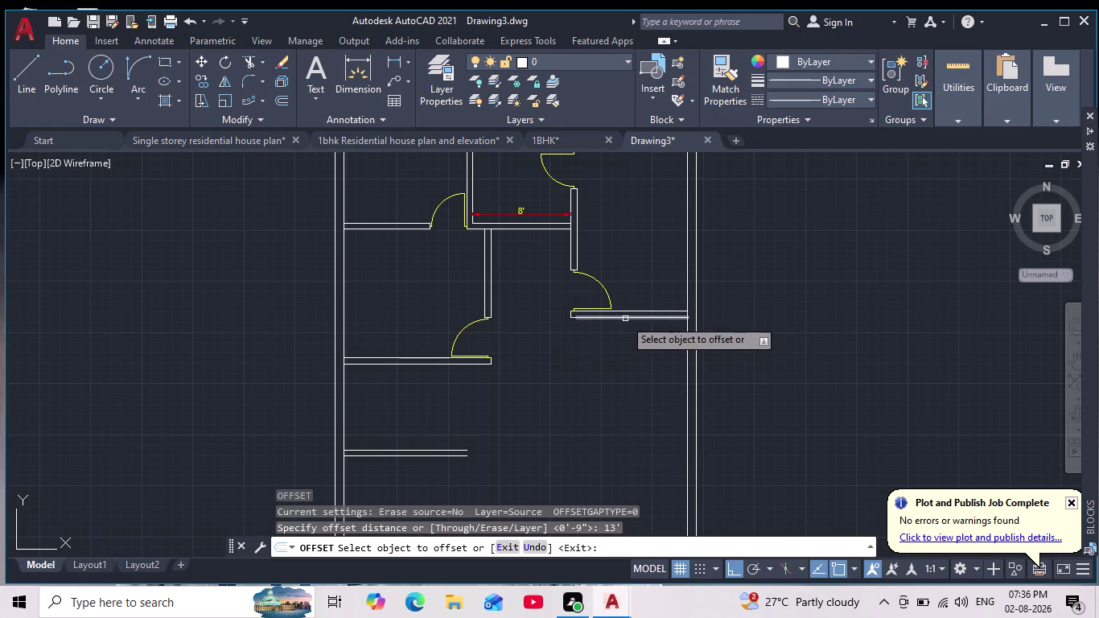
click(621, 317)
click(625, 431)
scroll(down, 3)
middle_drag(628, 396, 629, 373)
scroll(down, 3)
scroll(up, 3)
middle_drag(633, 381, 614, 325)
key(Escape)
key(Escape)
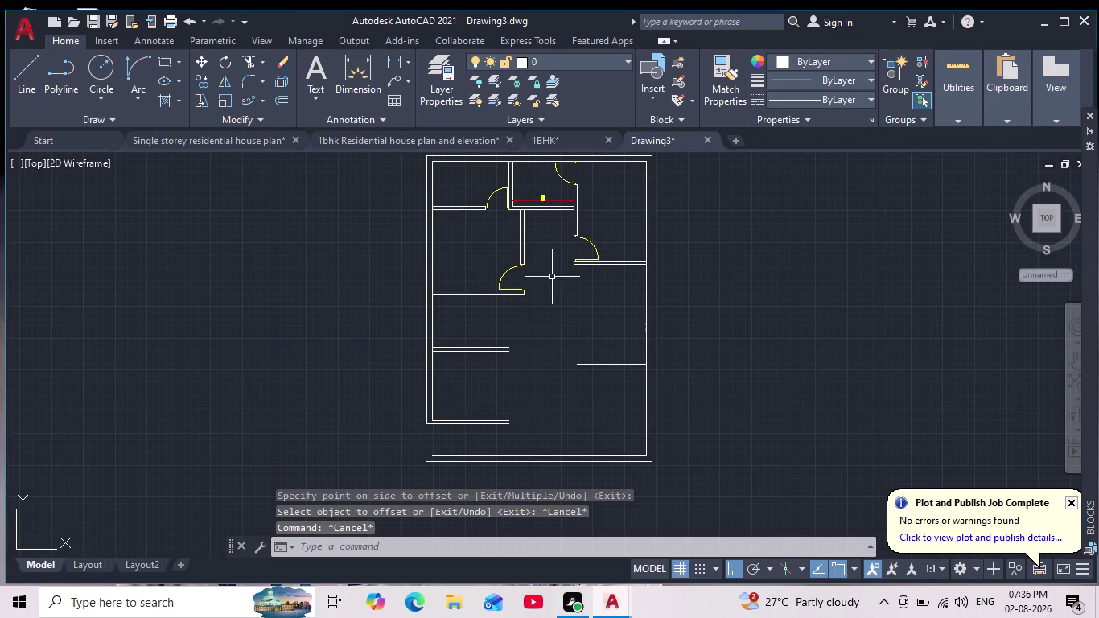
Begin a line from the right wall, then cancel the unfinished line.
click(32, 62)
scroll(up, 3)
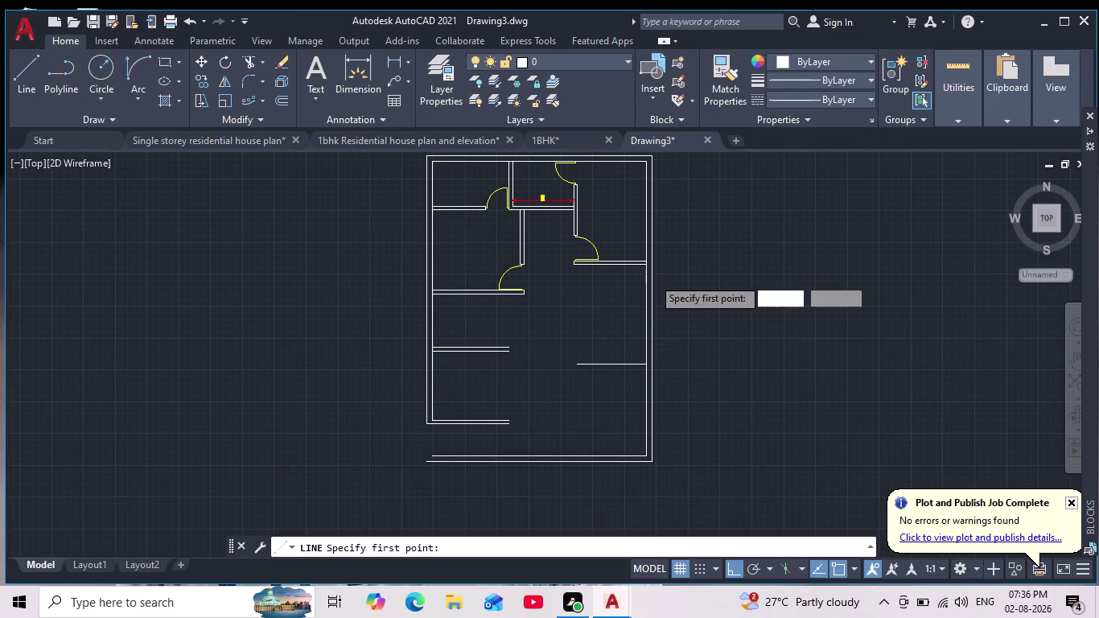
scroll(up, 3)
click(637, 248)
middle_drag(622, 338, 627, 268)
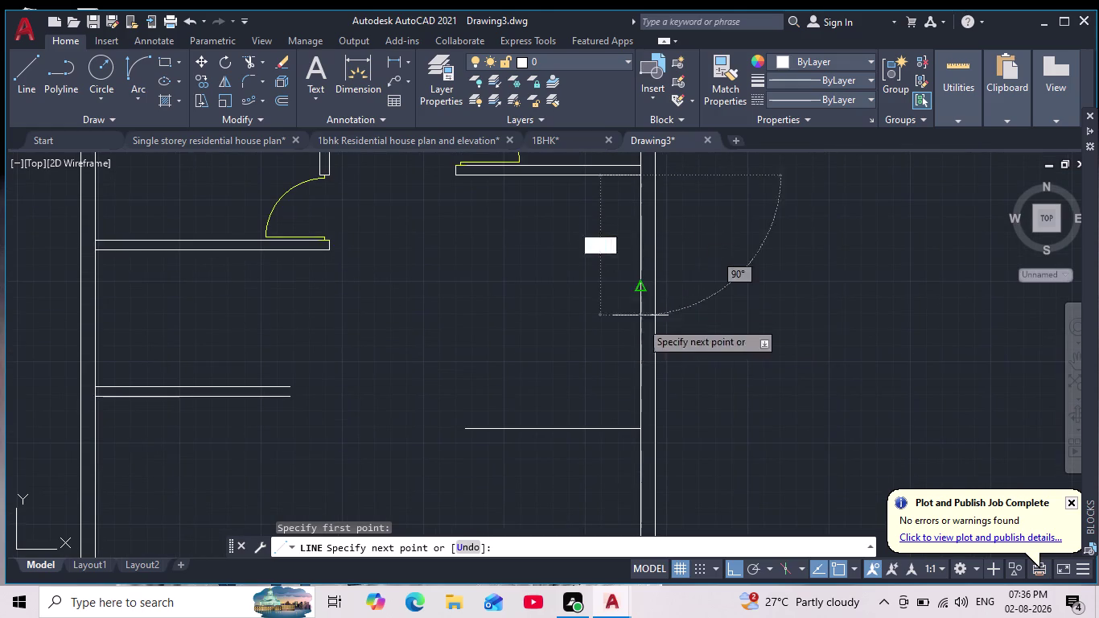
click(641, 429)
key(Escape)
key(Escape)
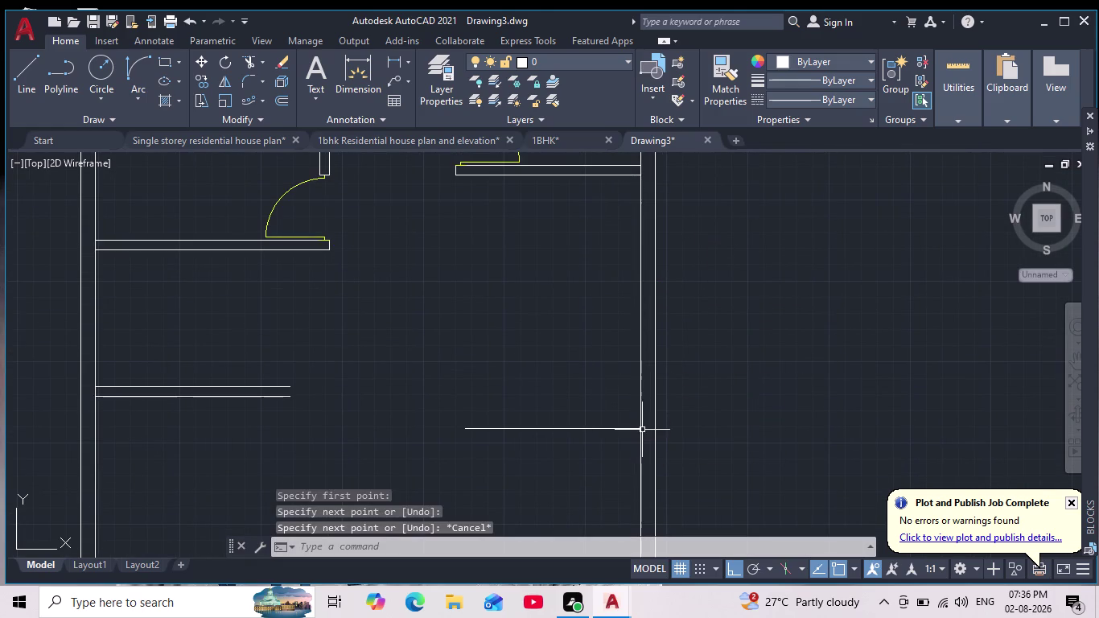
Offset the right-hand wall line 9 feet into the room.
key(Escape)
key(o)
key(Return)
text(9)
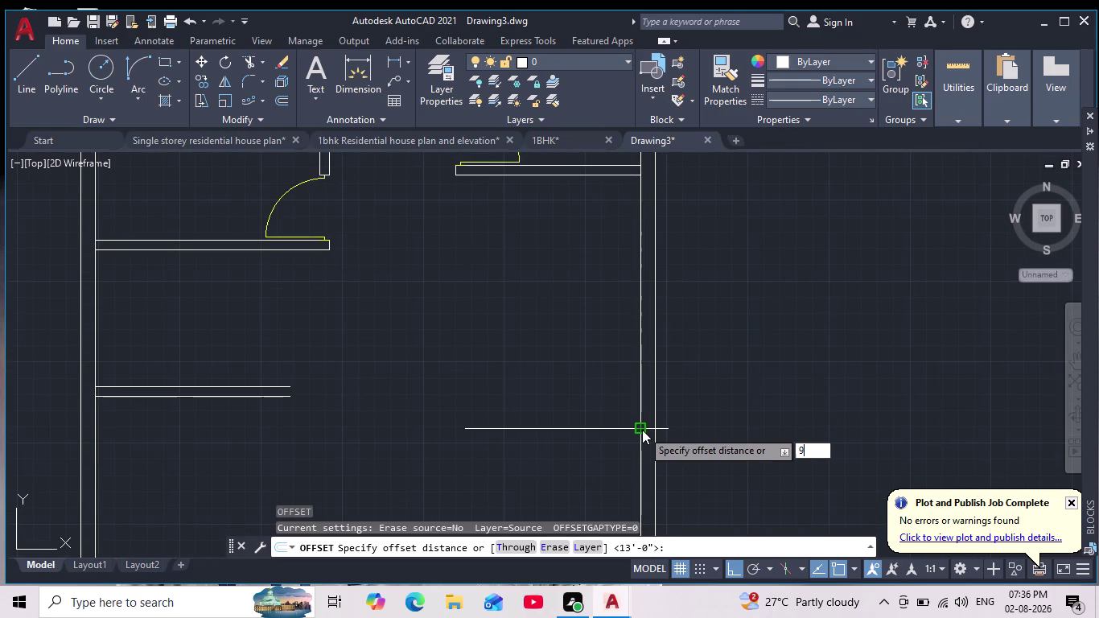
text(')
key(Return)
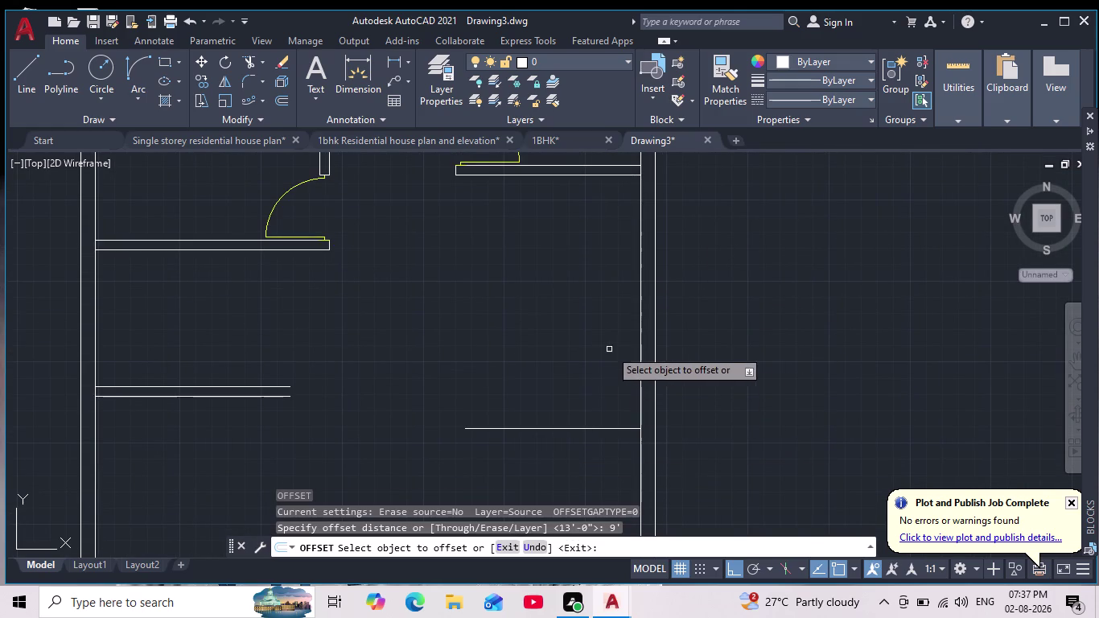
click(639, 352)
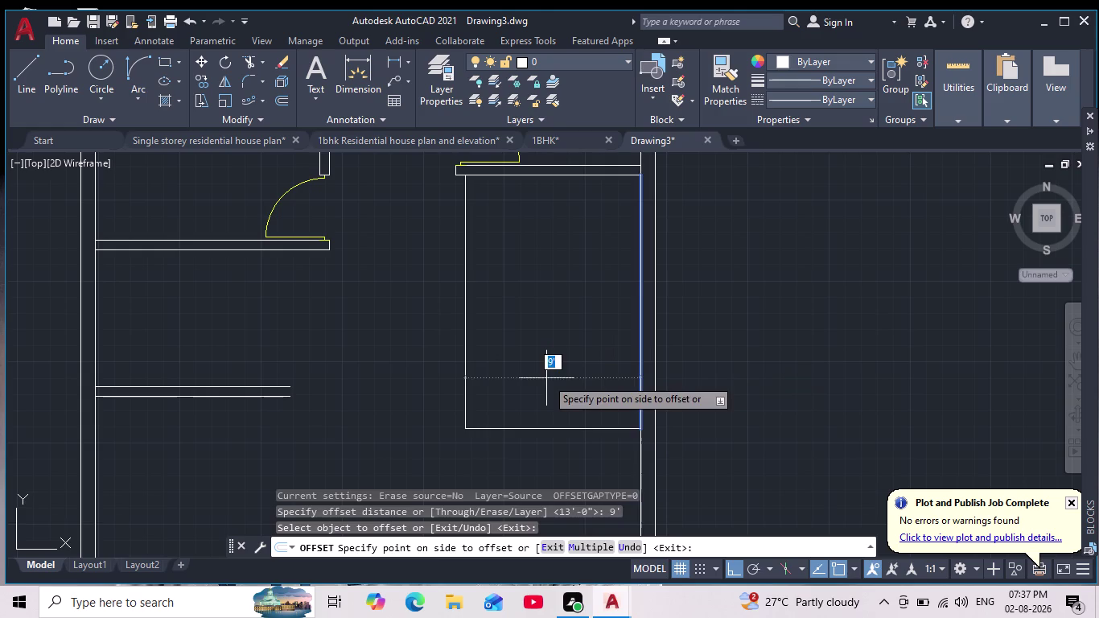
click(546, 378)
scroll(down, 3)
scroll(up, 3)
key(Return)
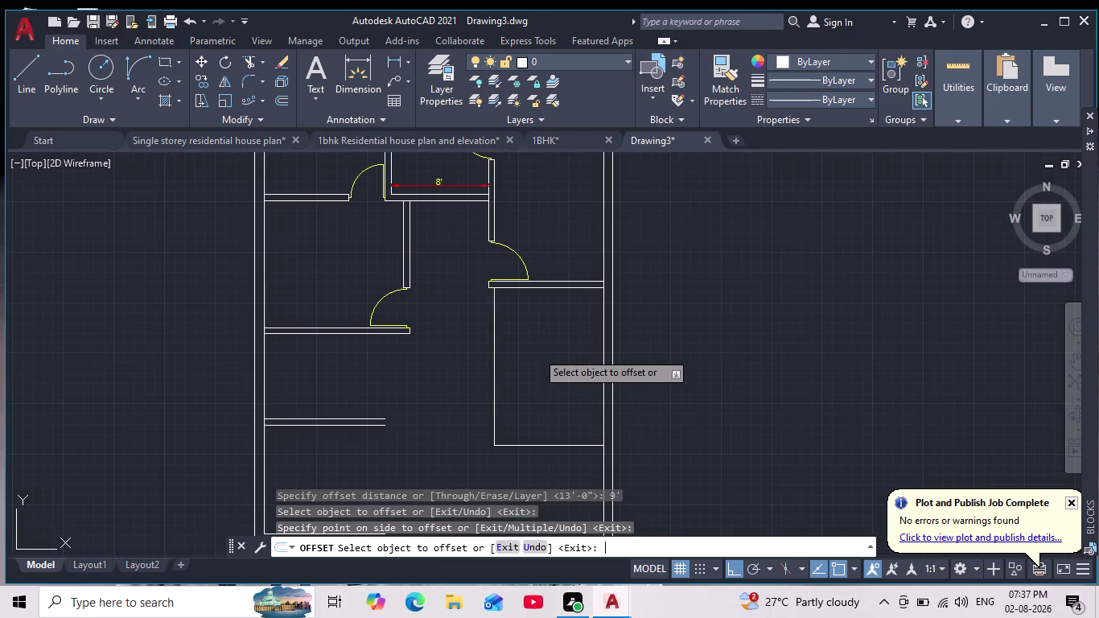
Offset the new partition line 6 inches to form its second wall line.
key(Return)
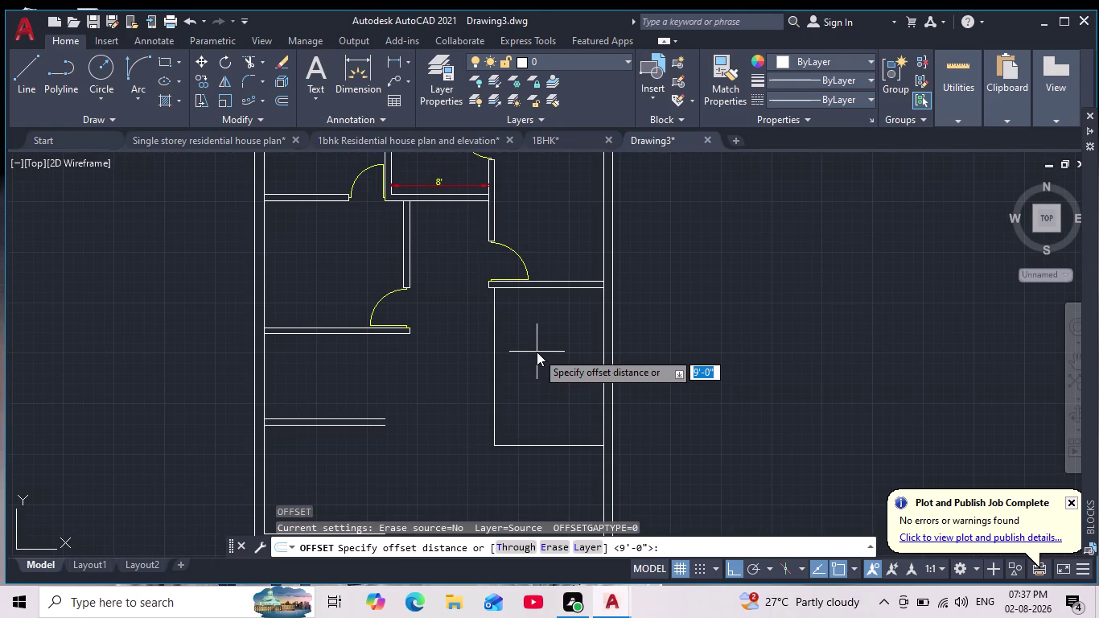
key(6)
key(Return)
click(493, 350)
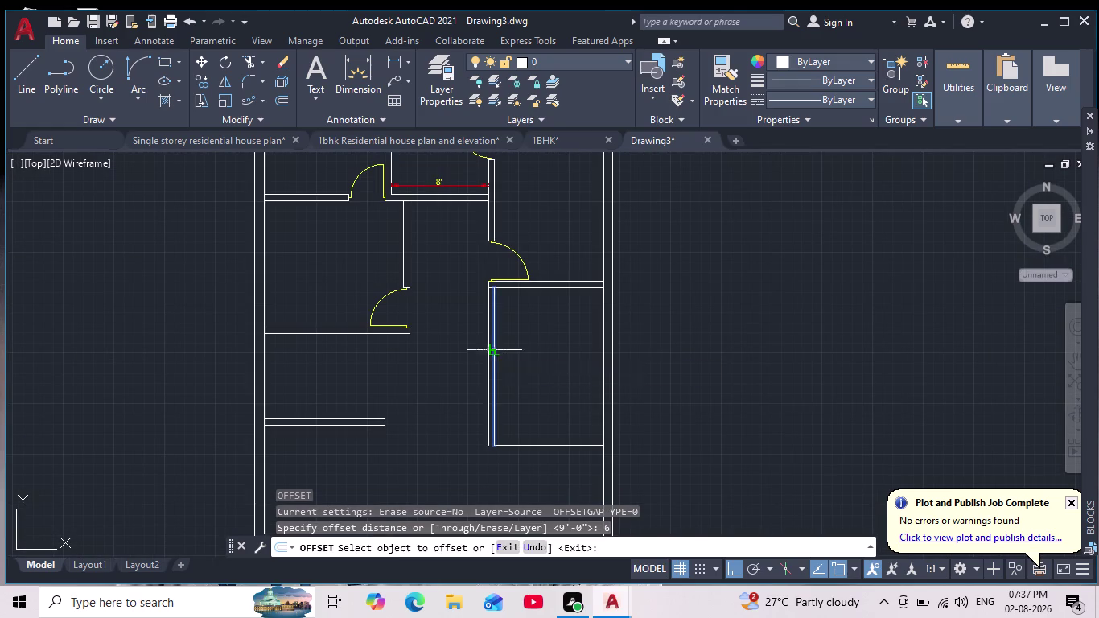
click(480, 355)
scroll(down, 3)
scroll(up, 3)
middle_drag(478, 351, 486, 378)
scroll(up, 3)
key(Escape)
key(Escape)
middle_drag(428, 230, 431, 254)
scroll(down, 3)
scroll(up, 3)
scroll(down, 3)
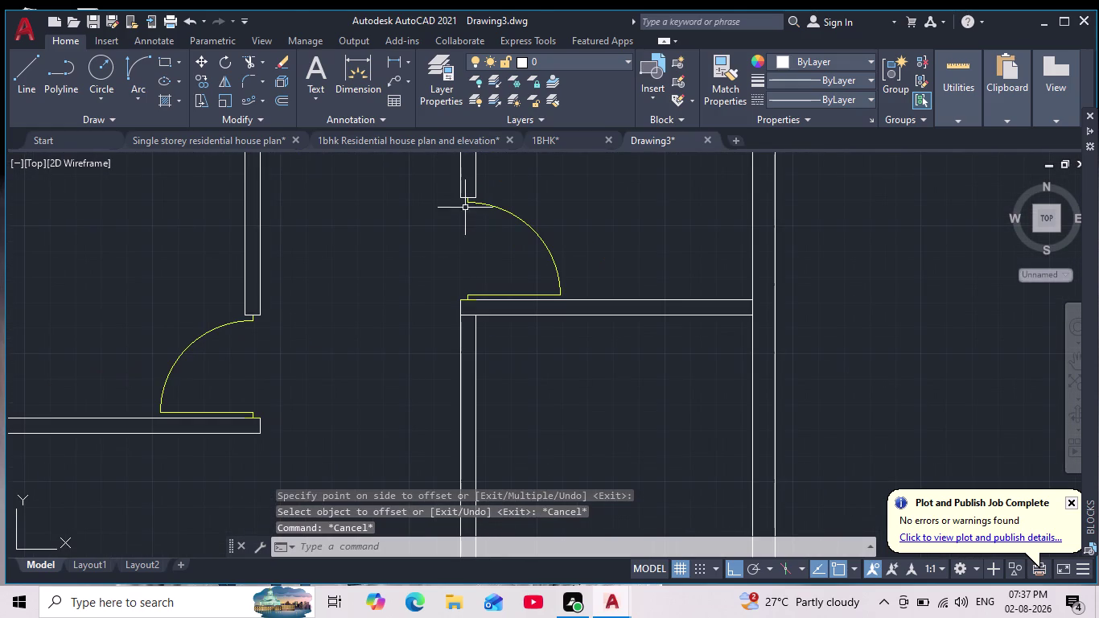
Make doors the current layer and abandon a misplaced first line.
click(615, 60)
click(559, 117)
scroll(up, 3)
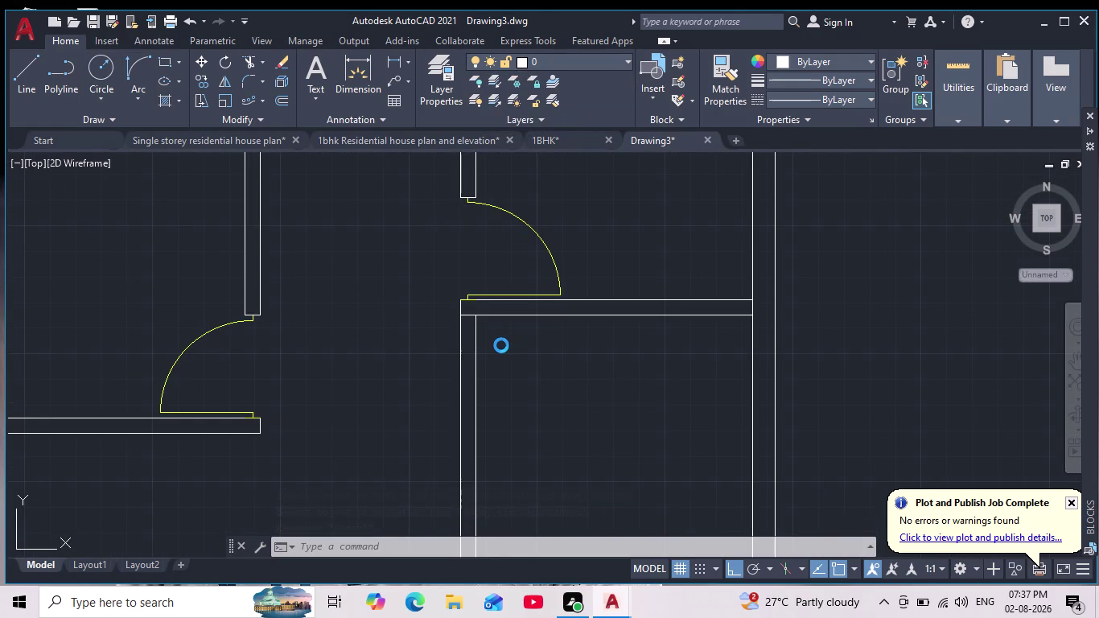
scroll(up, 3)
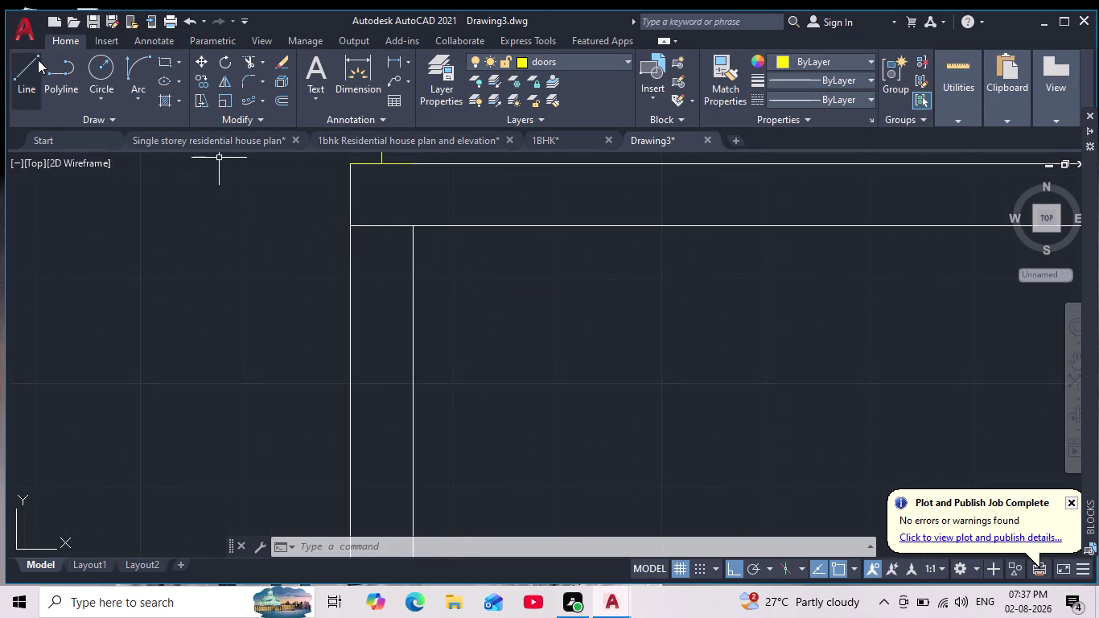
click(13, 71)
click(350, 228)
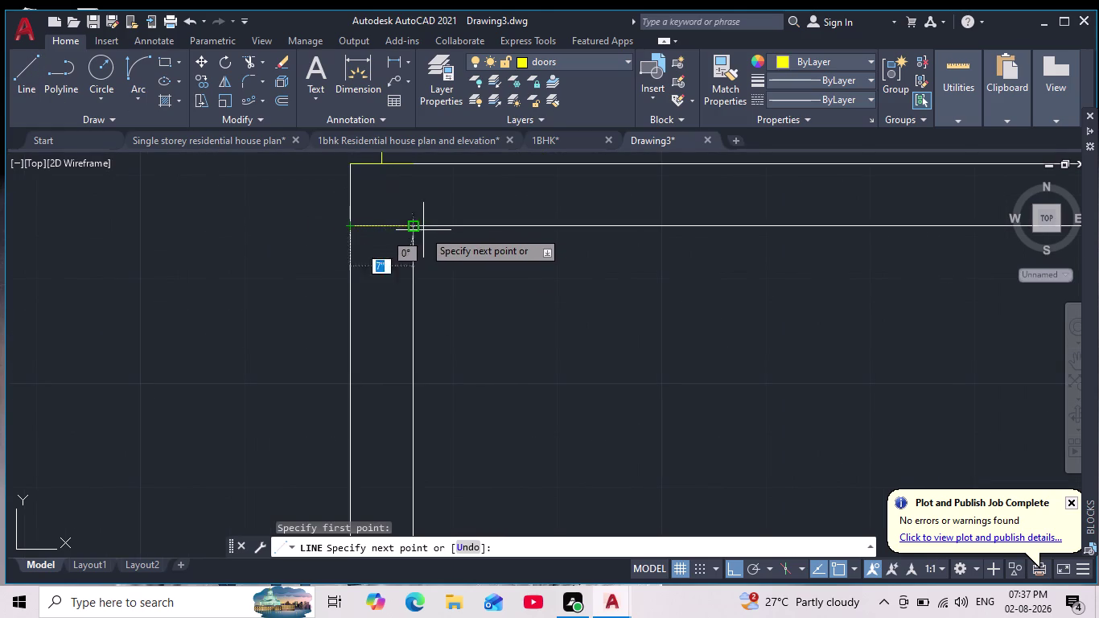
click(416, 227)
key(Escape)
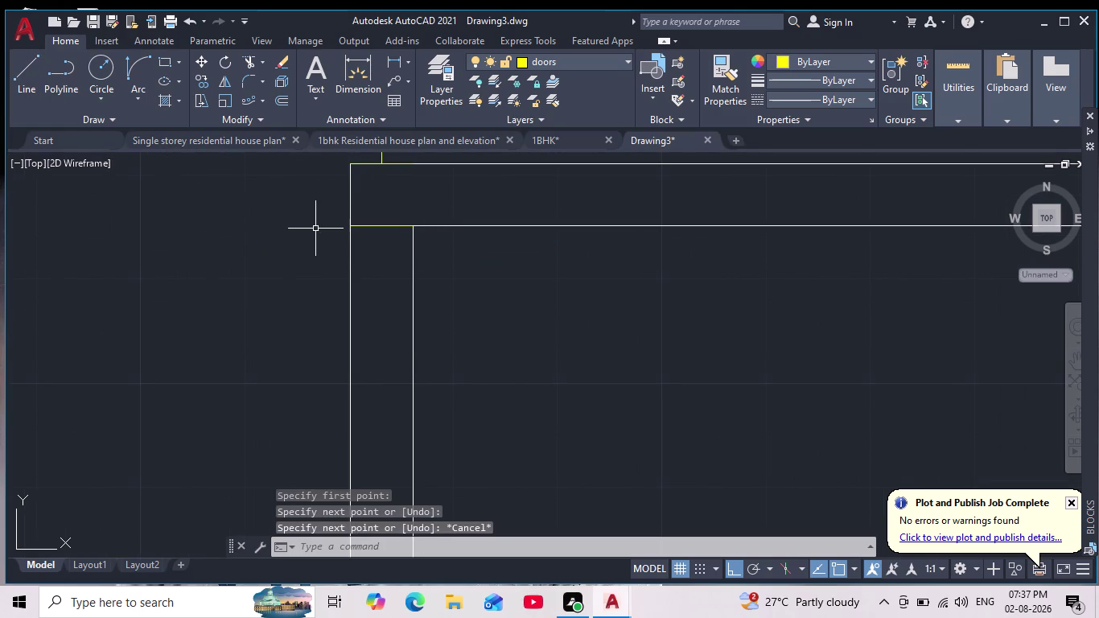
From the partition's top, draw a 2-inch then a 3-foot line segment.
key(space)
click(381, 225)
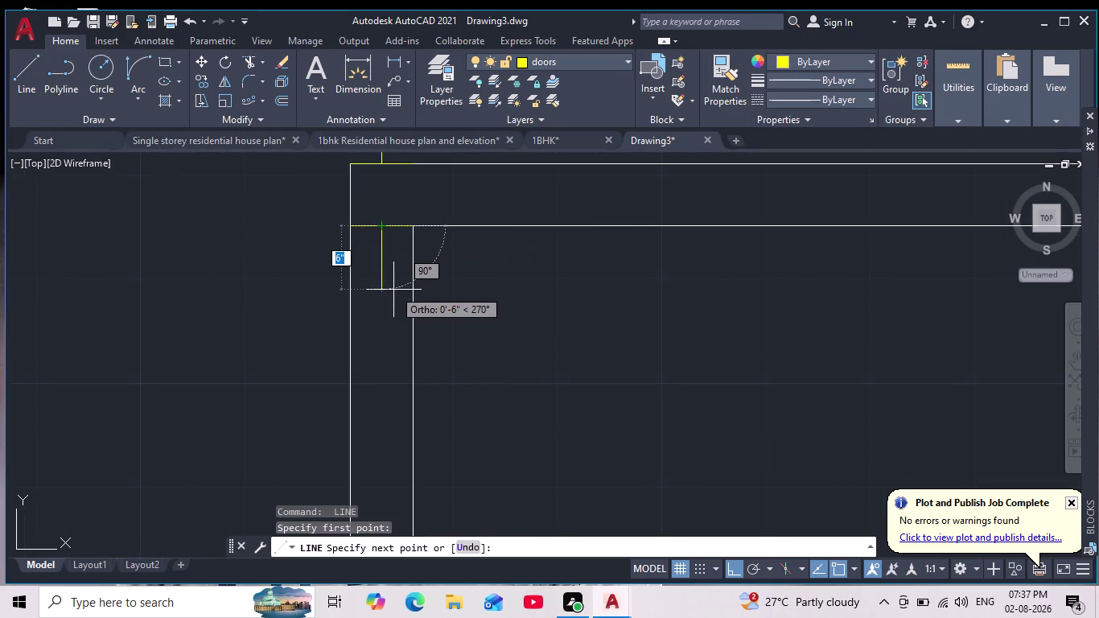
key(2)
key(Return)
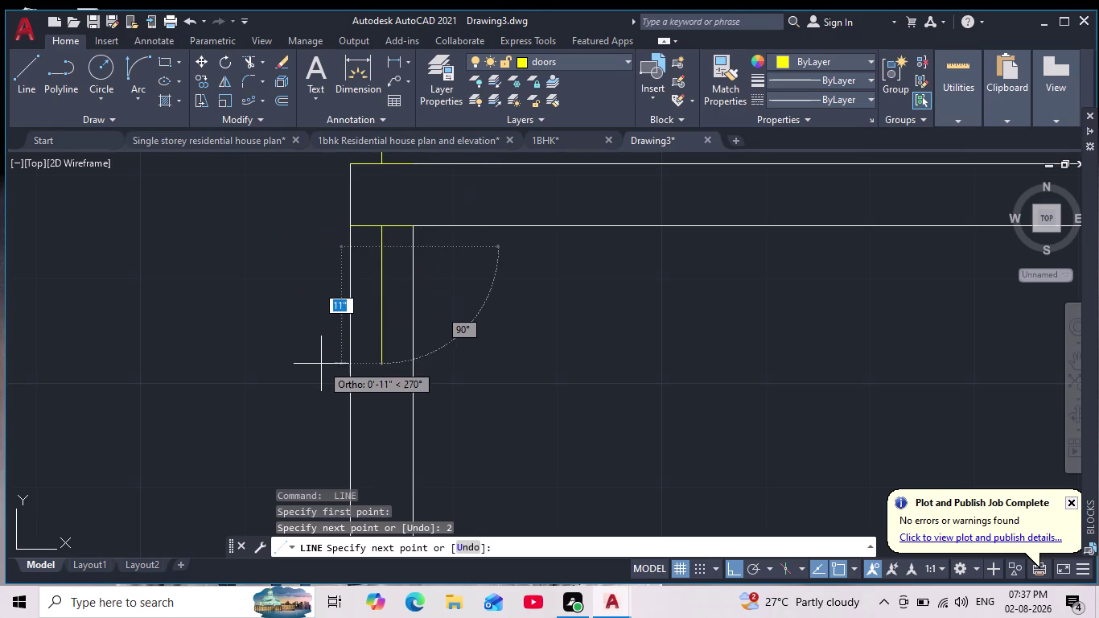
middle_drag(399, 355, 383, 273)
scroll(down, 3)
key(3)
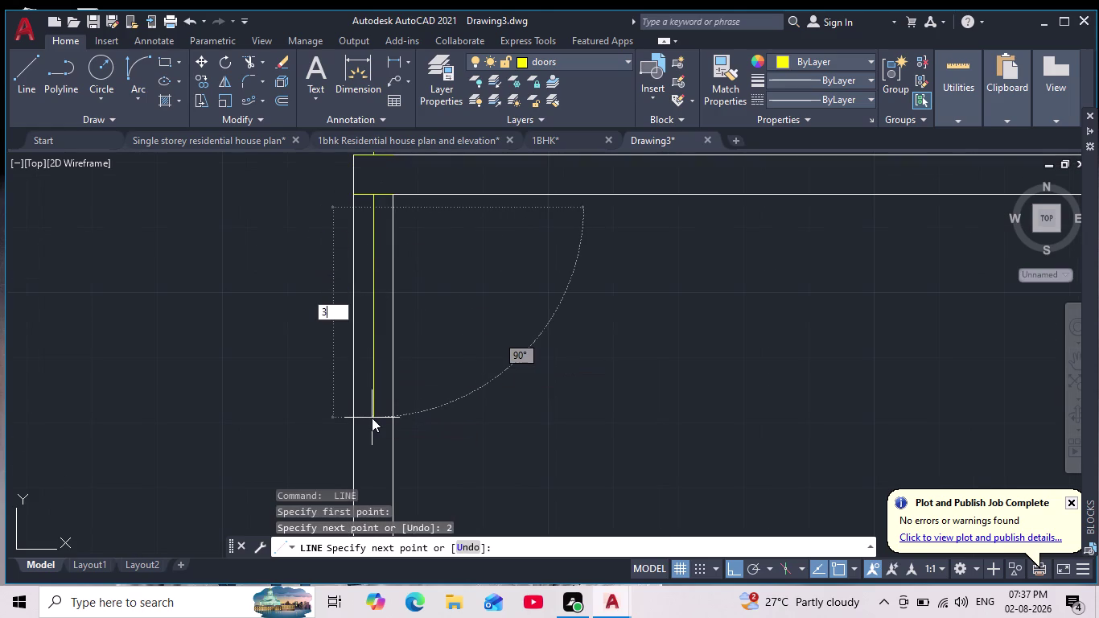
key(apostrophe)
key(Return)
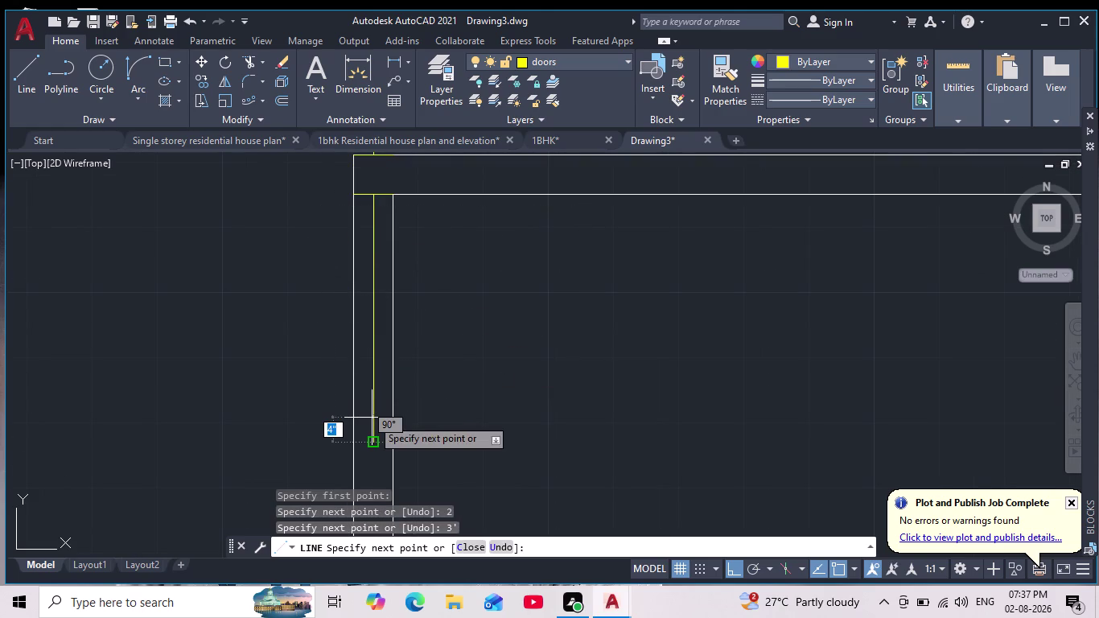
Add a final 2-inch segment, end the line, and select the yellow door line.
scroll(down, 3)
middle_drag(372, 408, 400, 292)
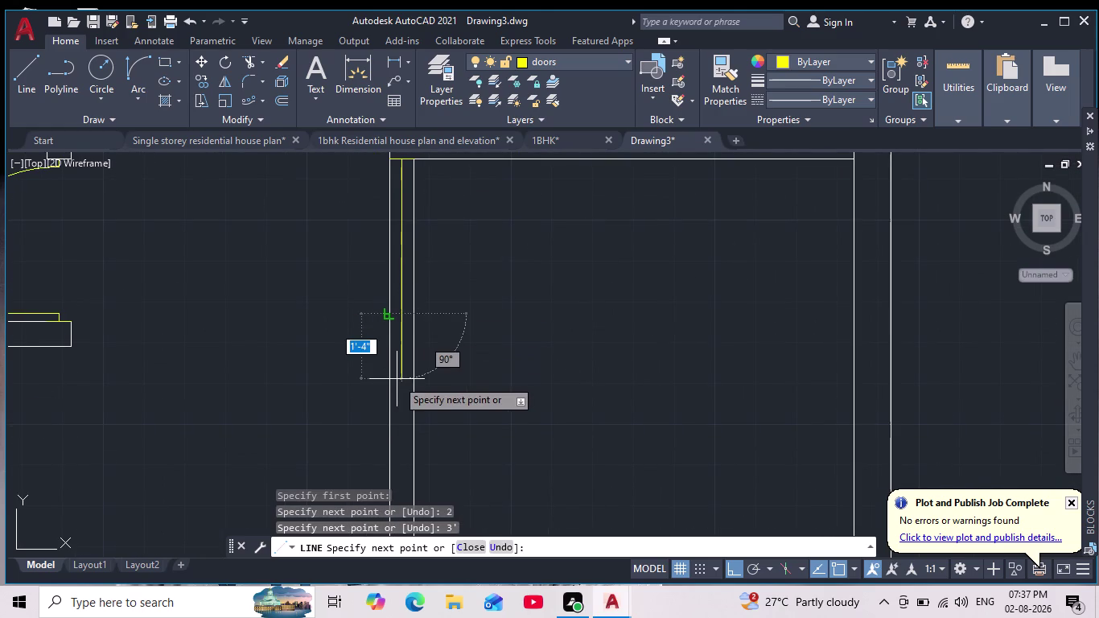
key(2)
key(Return)
key(Escape)
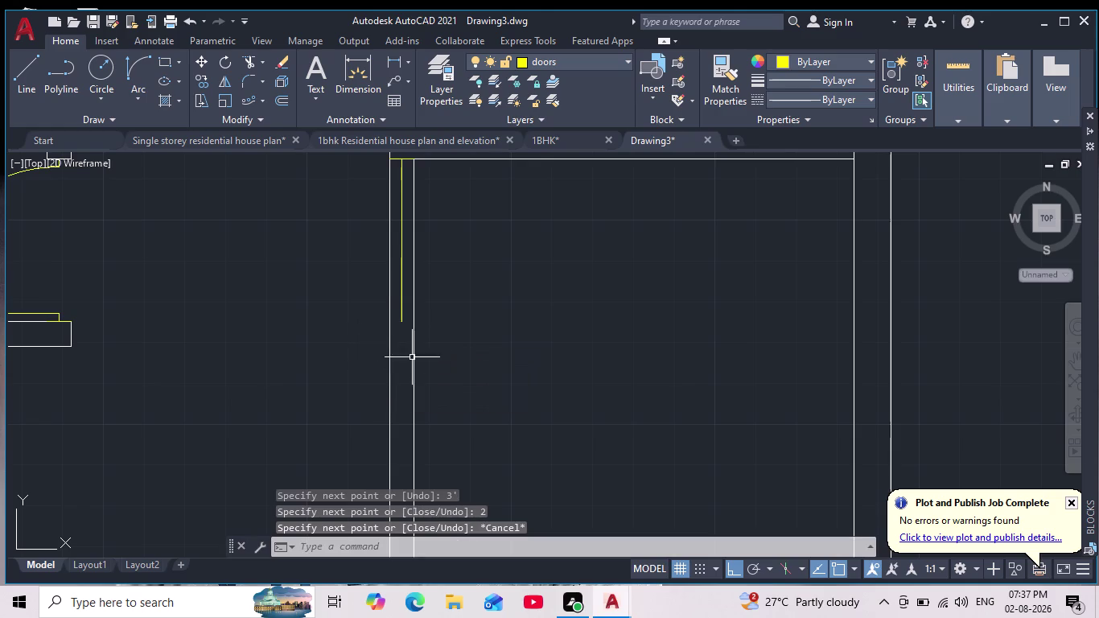
scroll(down, 3)
middle_drag(453, 304, 452, 363)
scroll(up, 3)
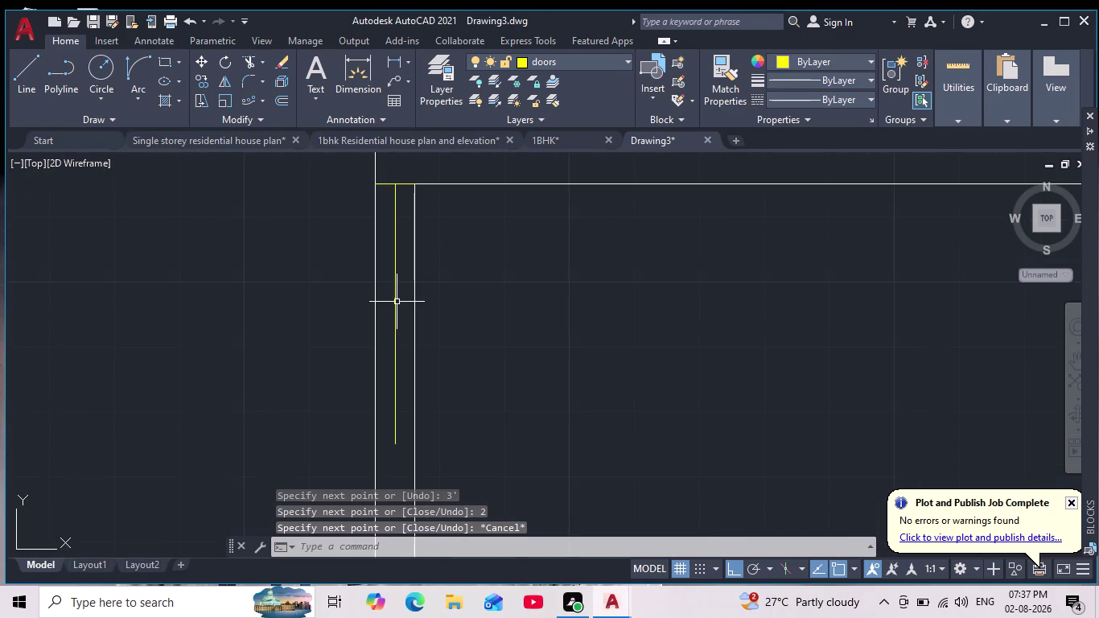
click(396, 301)
Rotate the yellow door line 90 degrees about its top end.
click(223, 61)
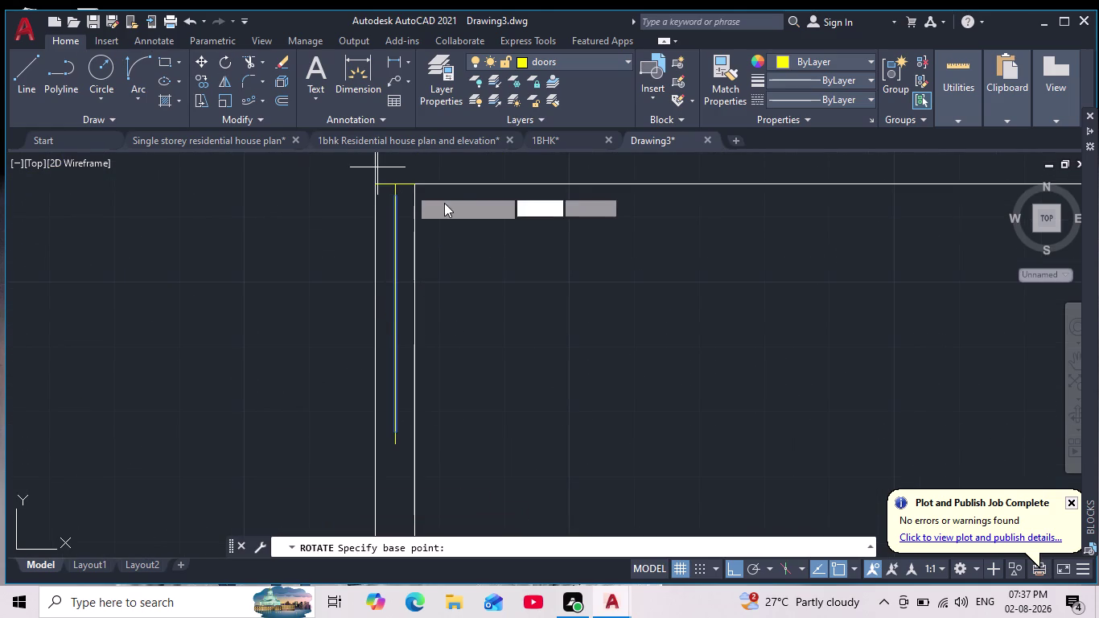
scroll(up, 3)
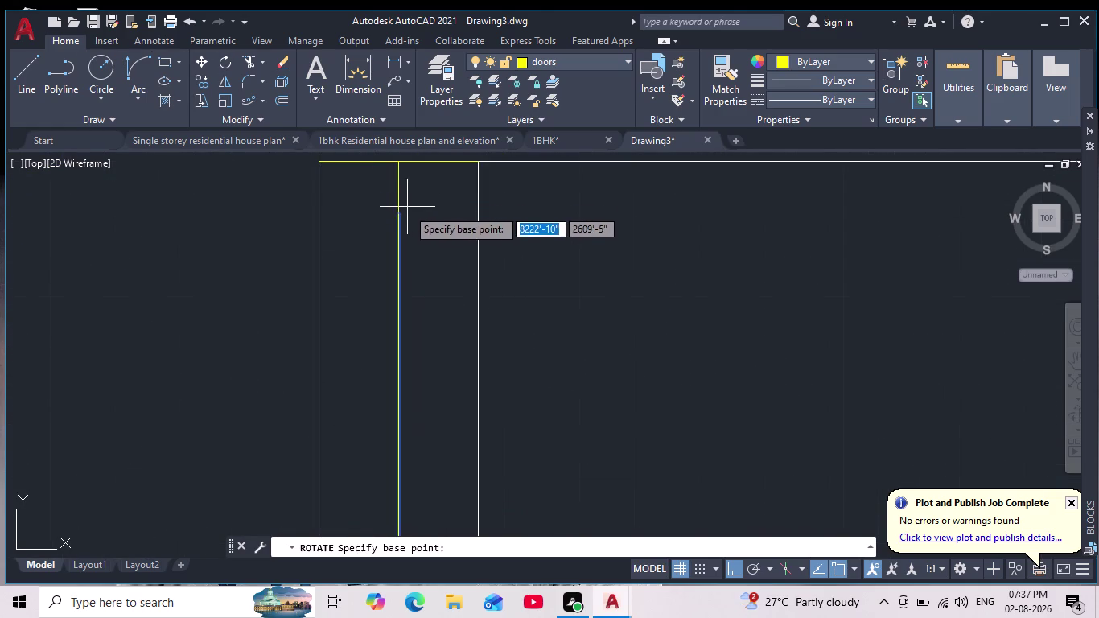
click(394, 212)
scroll(down, 3)
middle_click(194, 329)
middle_drag(294, 353, 339, 239)
scroll(down, 3)
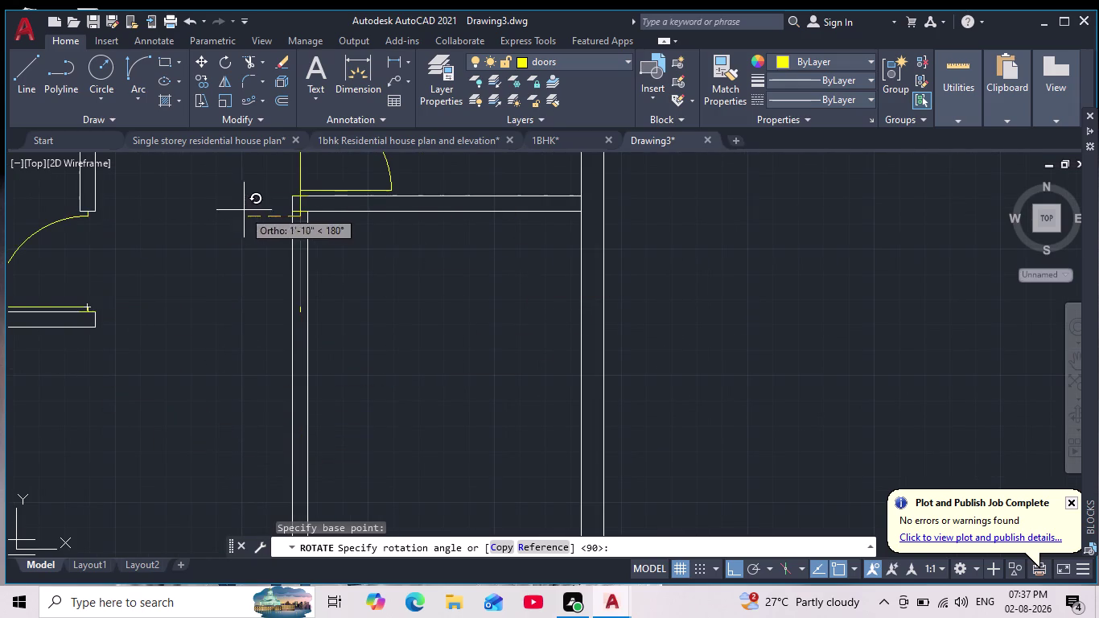
middle_drag(248, 217, 278, 303)
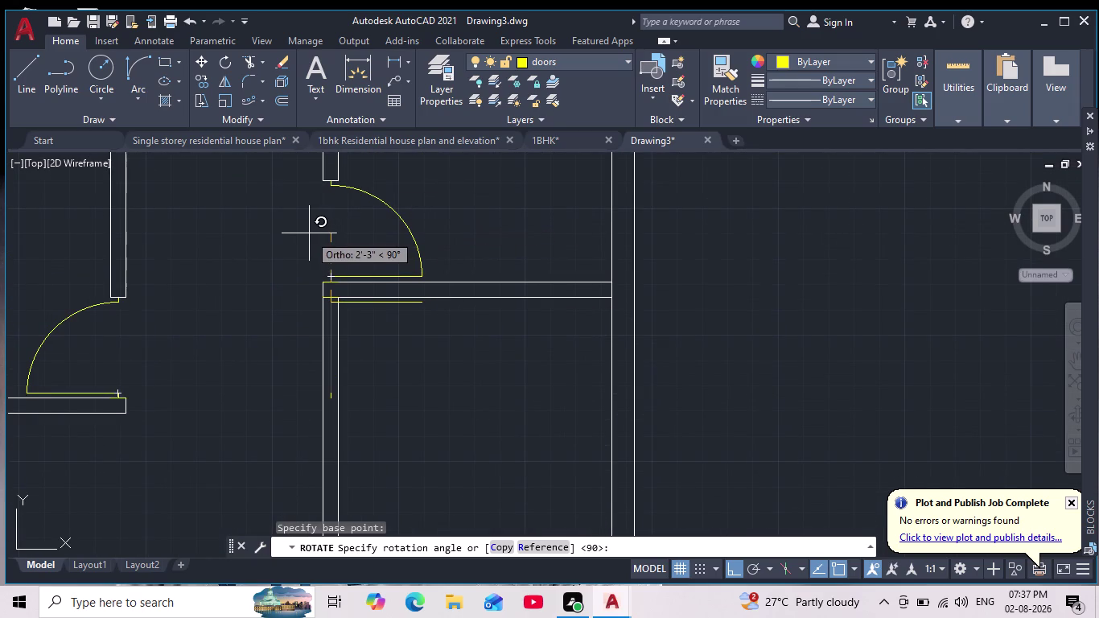
click(307, 226)
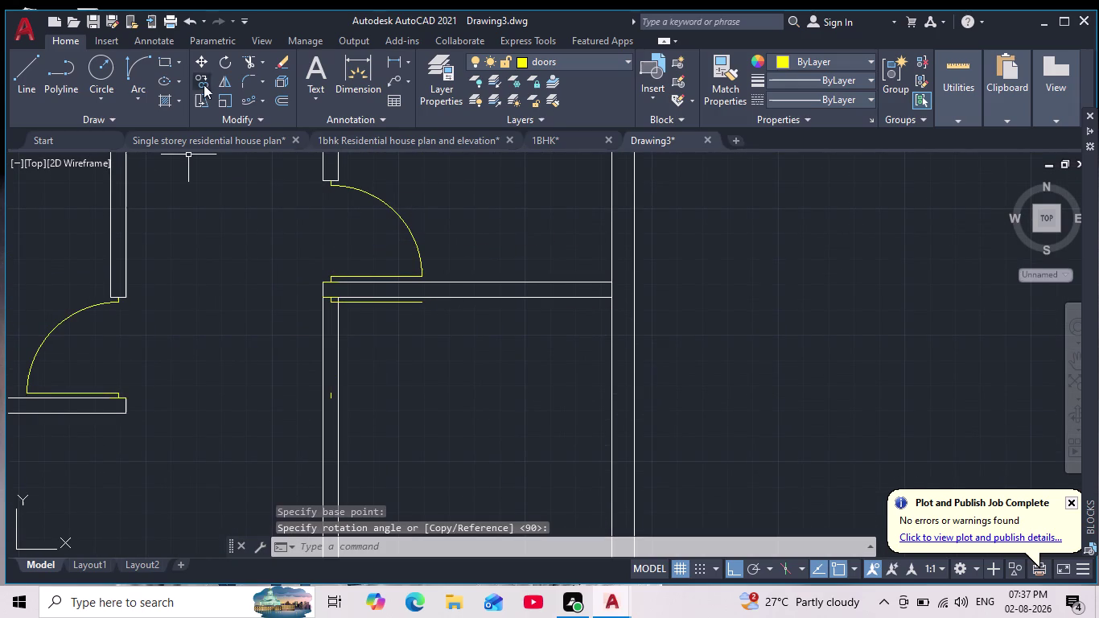
click(140, 74)
Draw the door swing arc from the door line's end, then clear the command.
scroll(up, 3)
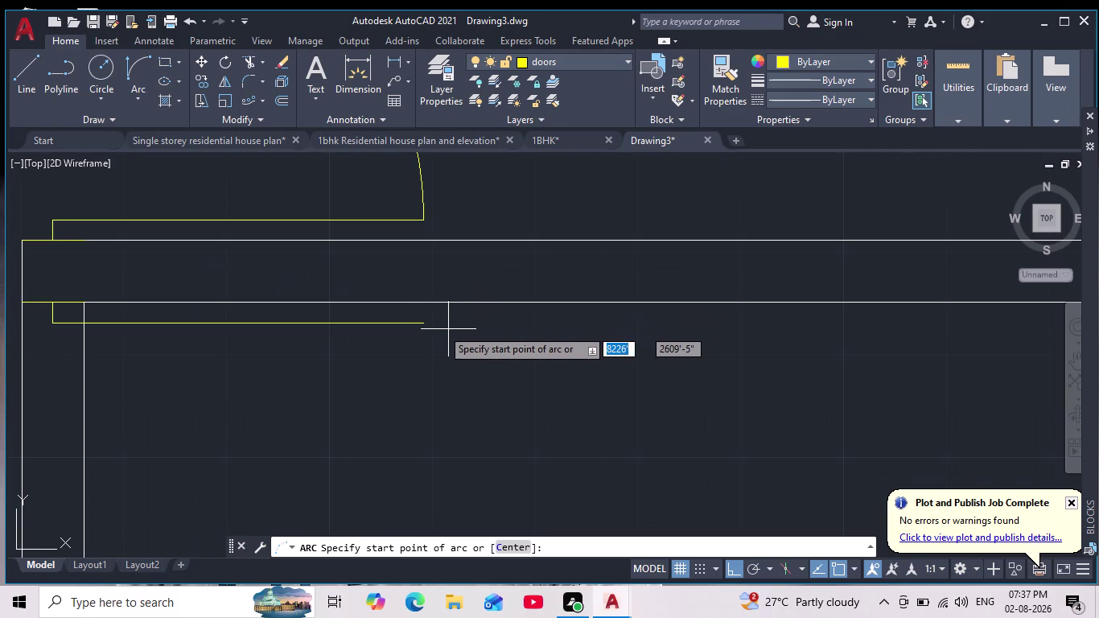
click(422, 326)
middle_drag(417, 346, 467, 262)
scroll(down, 3)
scroll(up, 3)
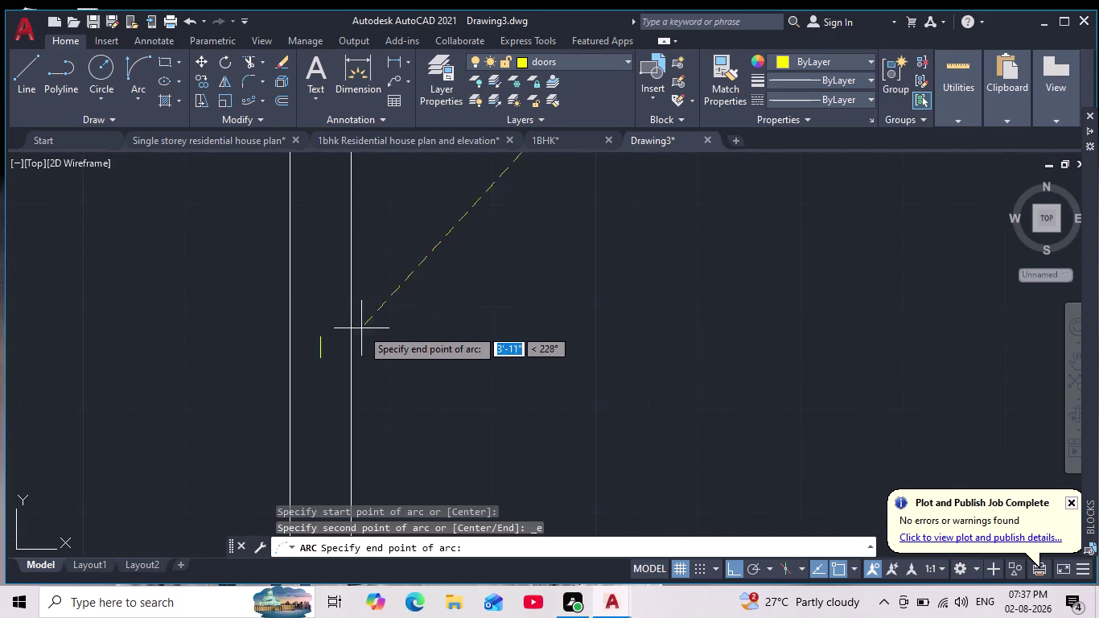
click(320, 335)
click(557, 333)
scroll(down, 3)
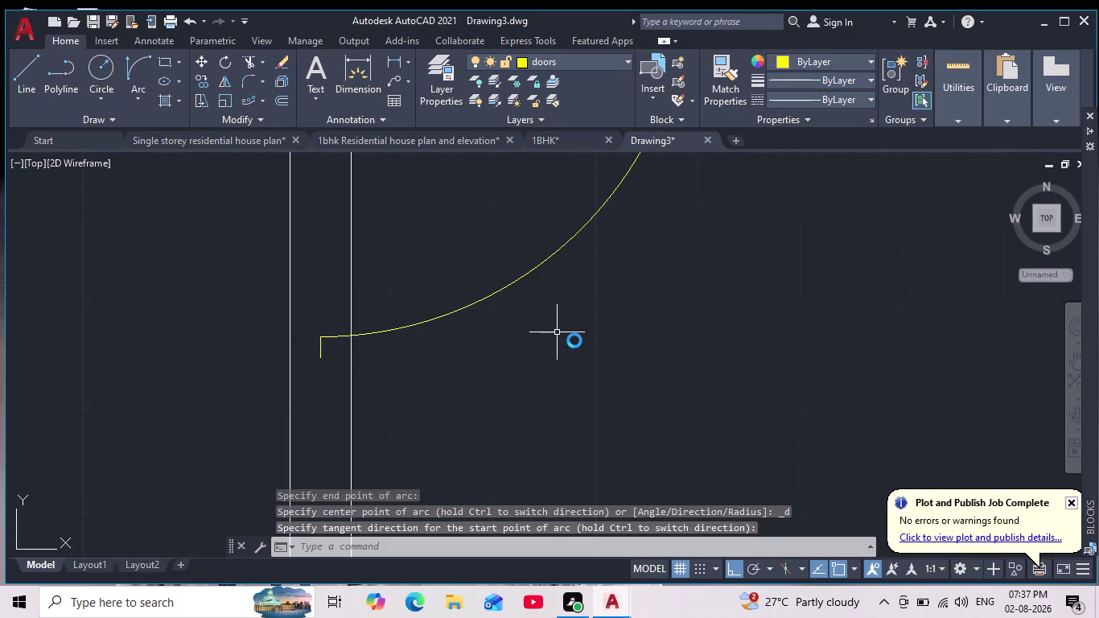
scroll(down, 3)
middle_drag(651, 334, 528, 347)
key(Escape)
key(Escape)
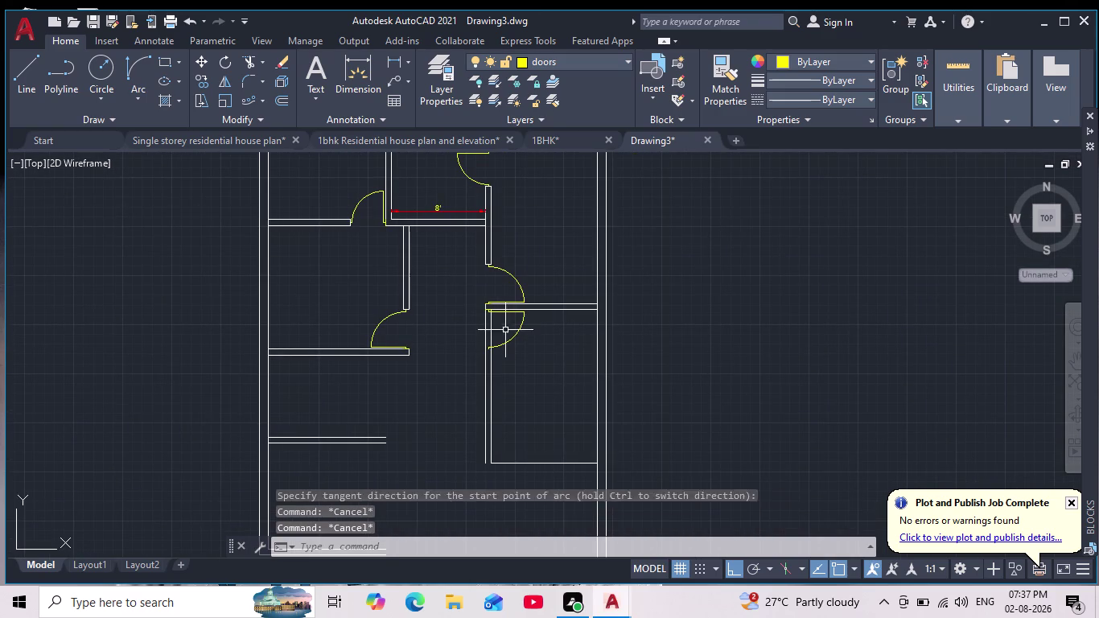
key(Escape)
key(Escape)
On layer 0, draw the short jamb line closing the wall at the door.
click(616, 62)
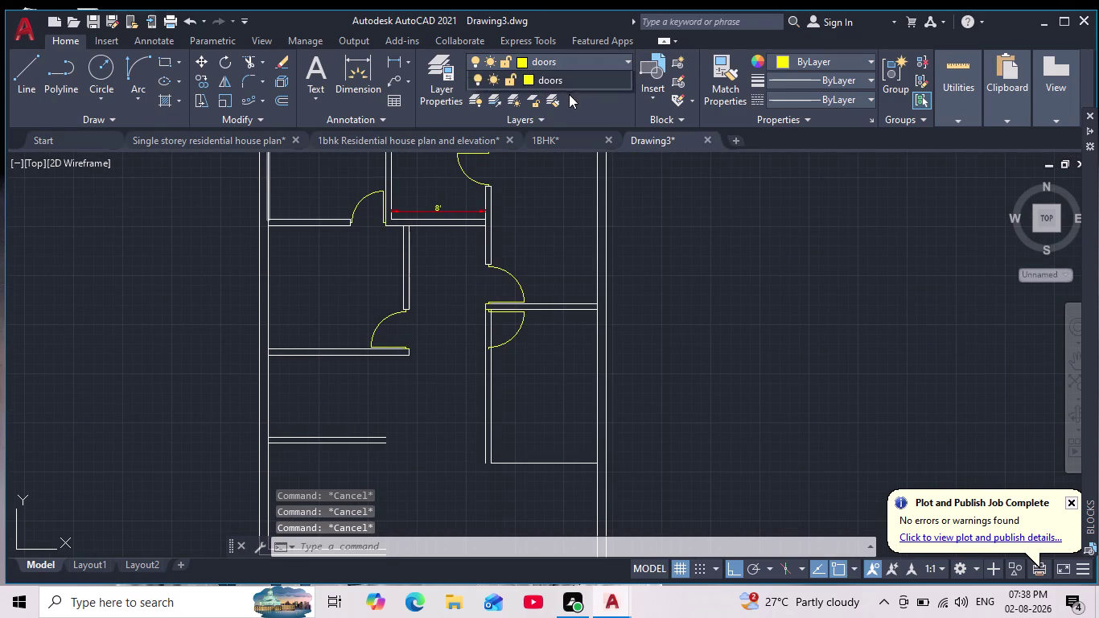
click(559, 80)
click(27, 81)
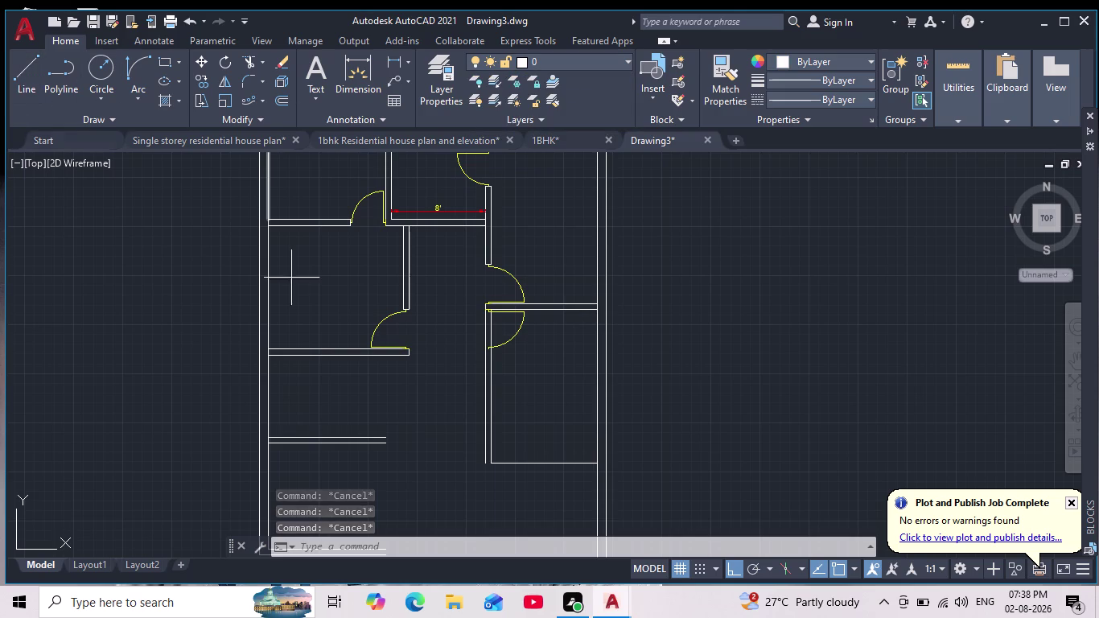
scroll(up, 3)
scroll(up, 3)
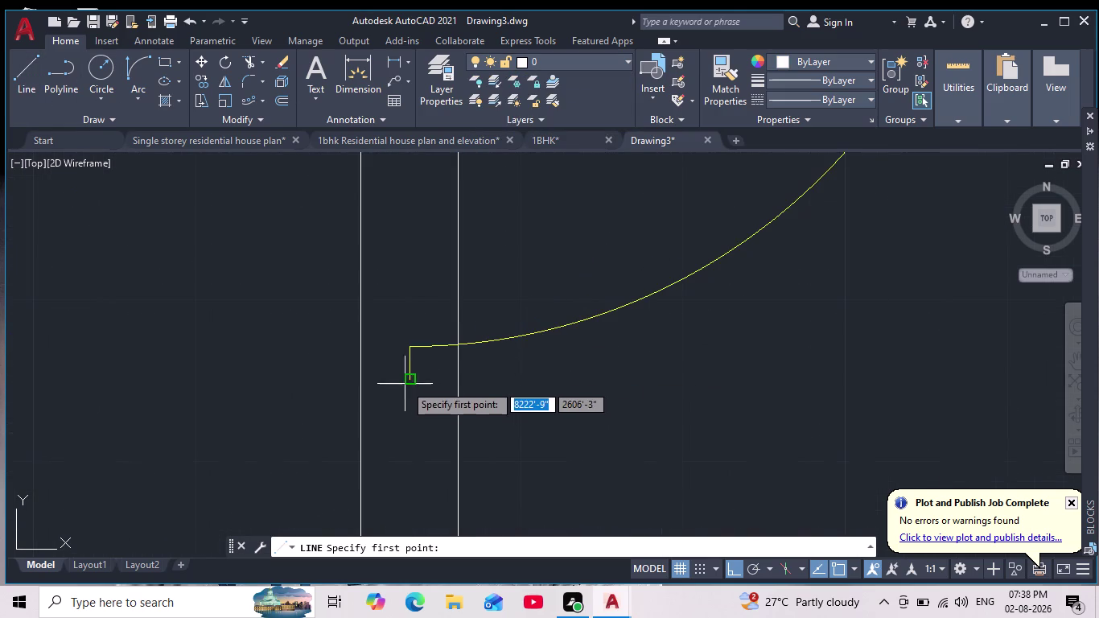
click(362, 380)
click(464, 383)
key(Escape)
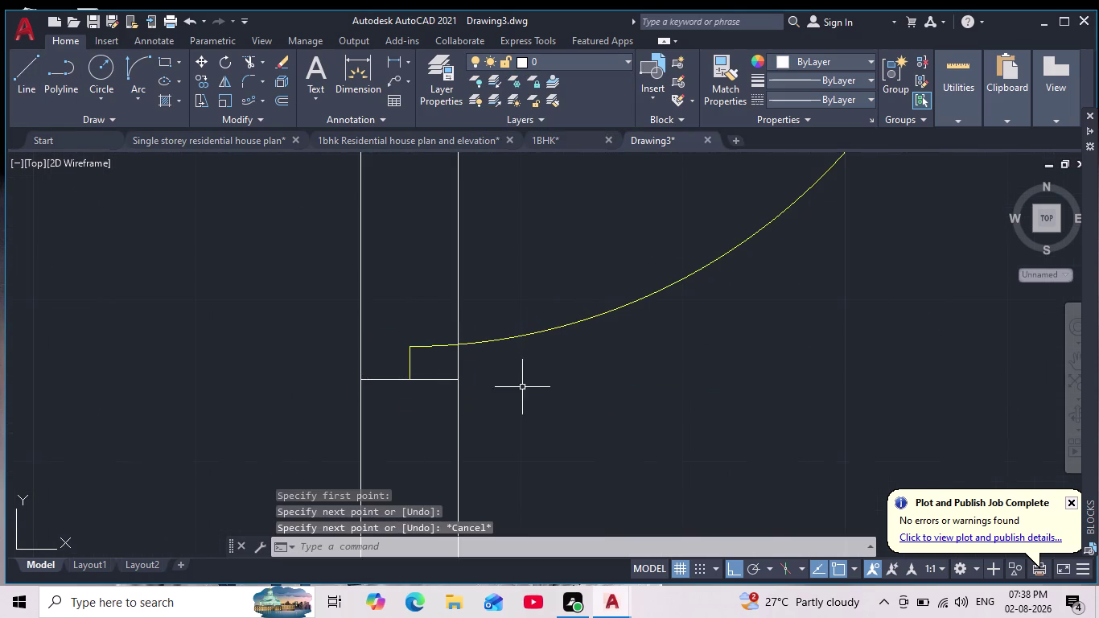
scroll(down, 3)
middle_drag(547, 384, 544, 396)
scroll(down, 3)
click(250, 60)
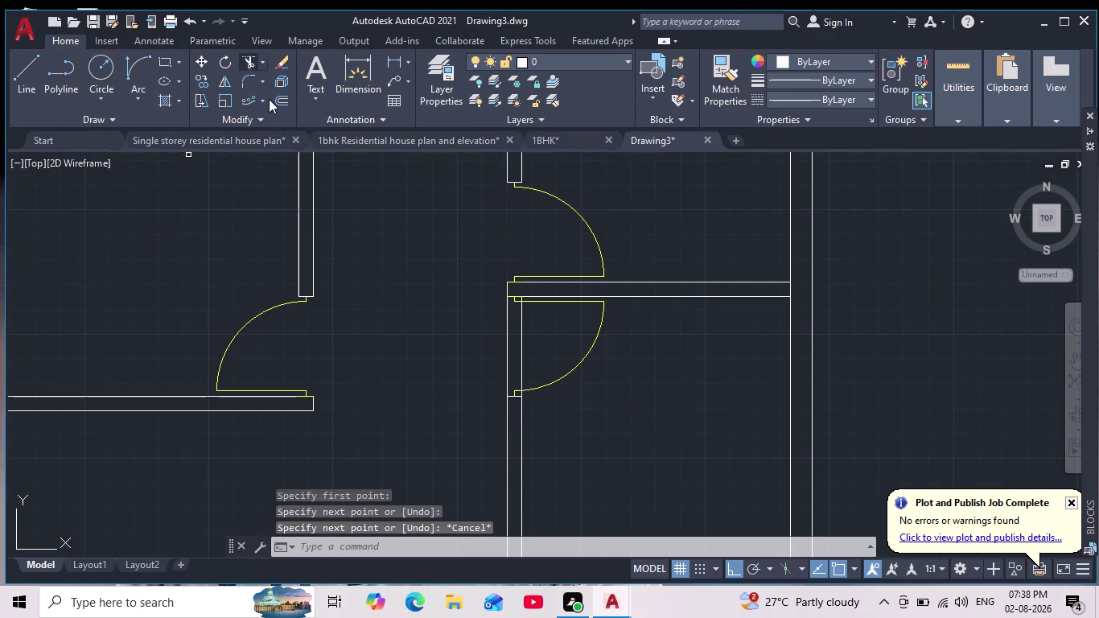
Trim the wall lines crossing the door openings.
drag(545, 344, 435, 361)
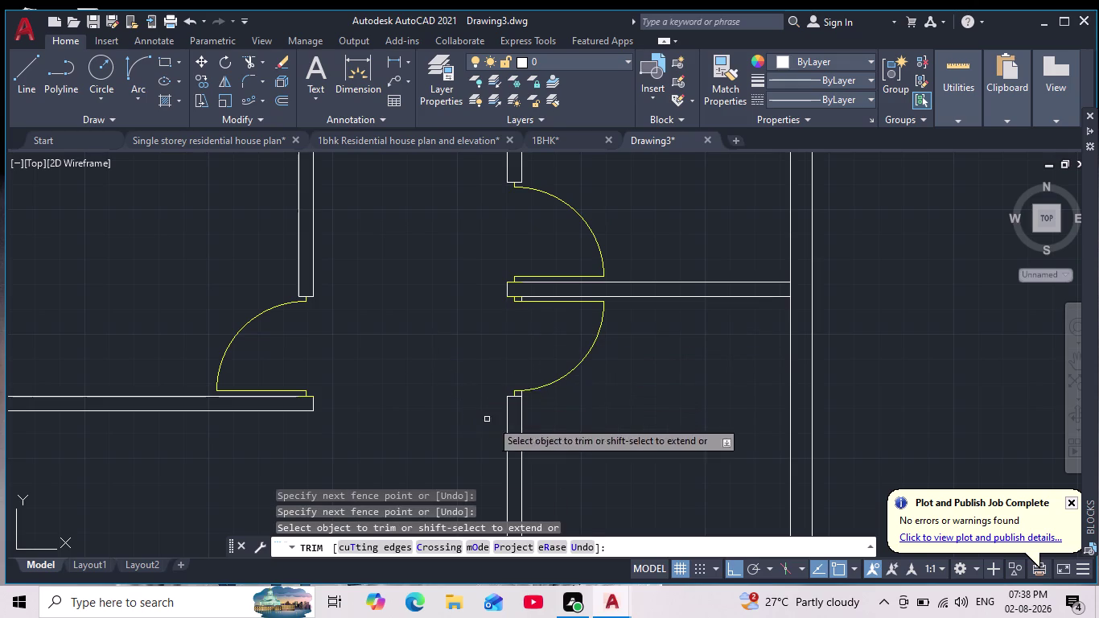
scroll(up, 3)
scroll(up, 3)
drag(257, 347, 423, 352)
scroll(down, 3)
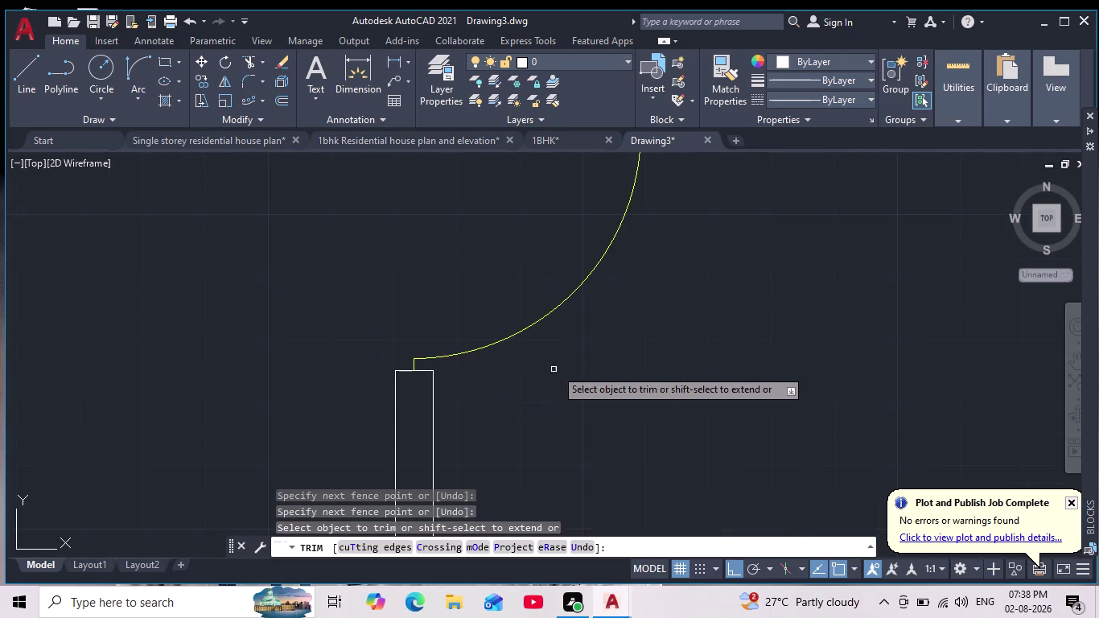
middle_drag(559, 375, 581, 421)
scroll(down, 3)
scroll(up, 3)
scroll(down, 3)
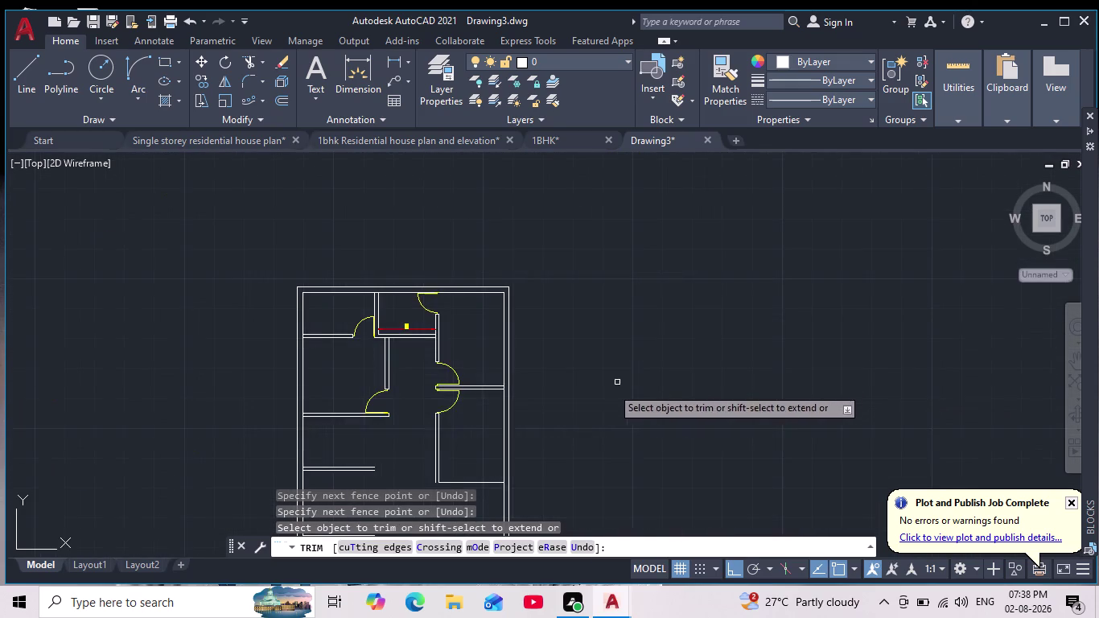
scroll(up, 3)
scroll(up, 3)
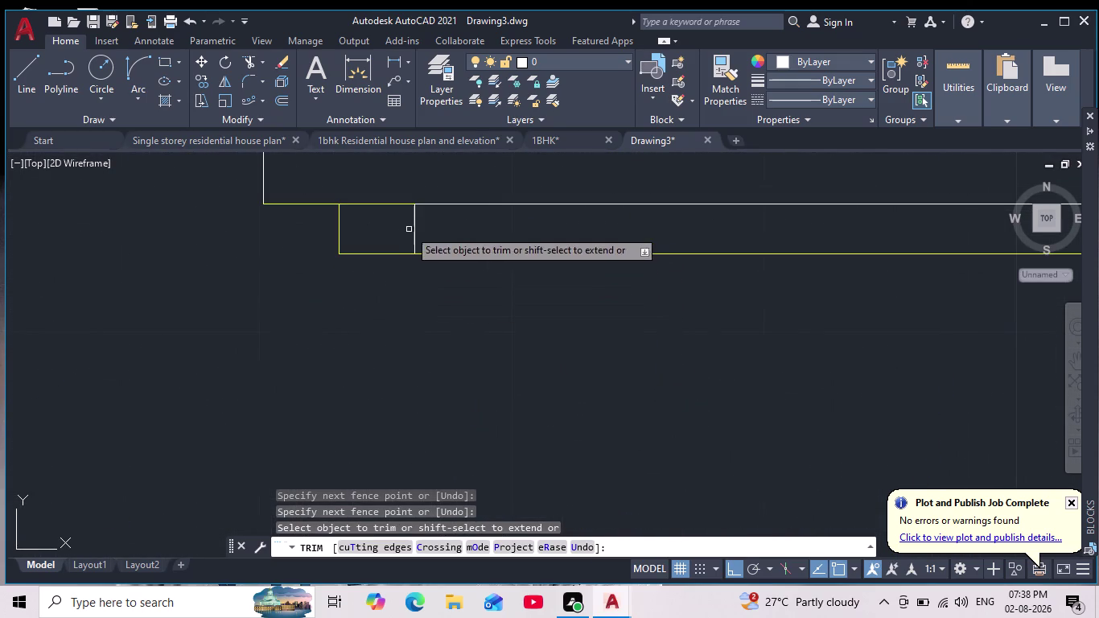
drag(404, 233, 469, 243)
key(Escape)
key(Escape)
scroll(down, 3)
key(Escape)
key(Escape)
Offset the right room's bottom wall line 6 inches below it.
scroll(down, 3)
middle_drag(514, 349, 514, 252)
scroll(down, 3)
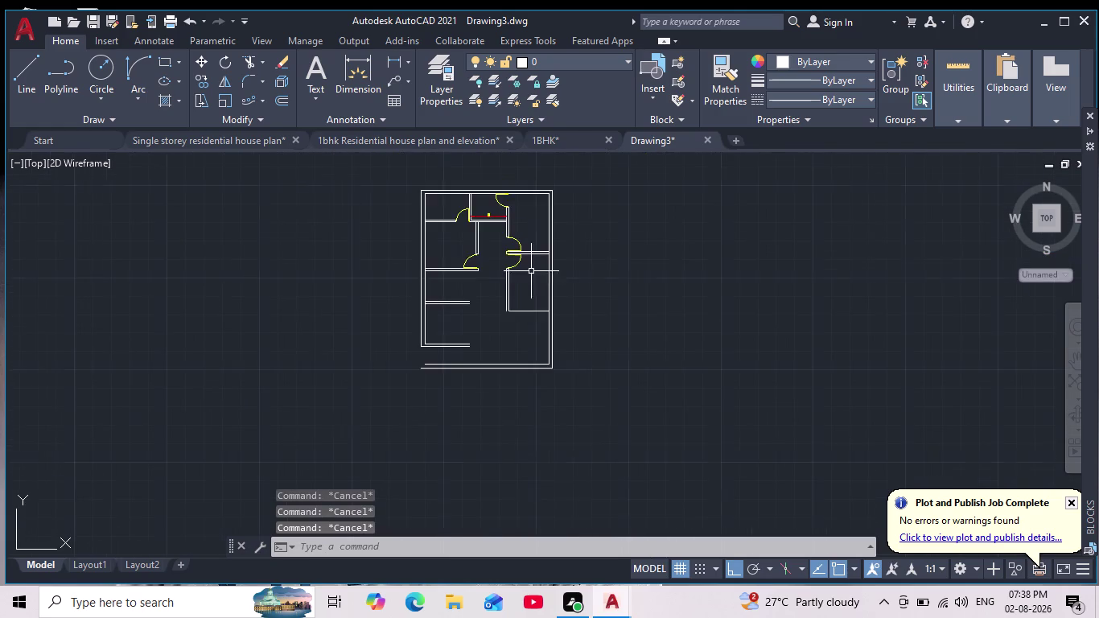
scroll(up, 3)
middle_drag(541, 283, 551, 366)
scroll(up, 3)
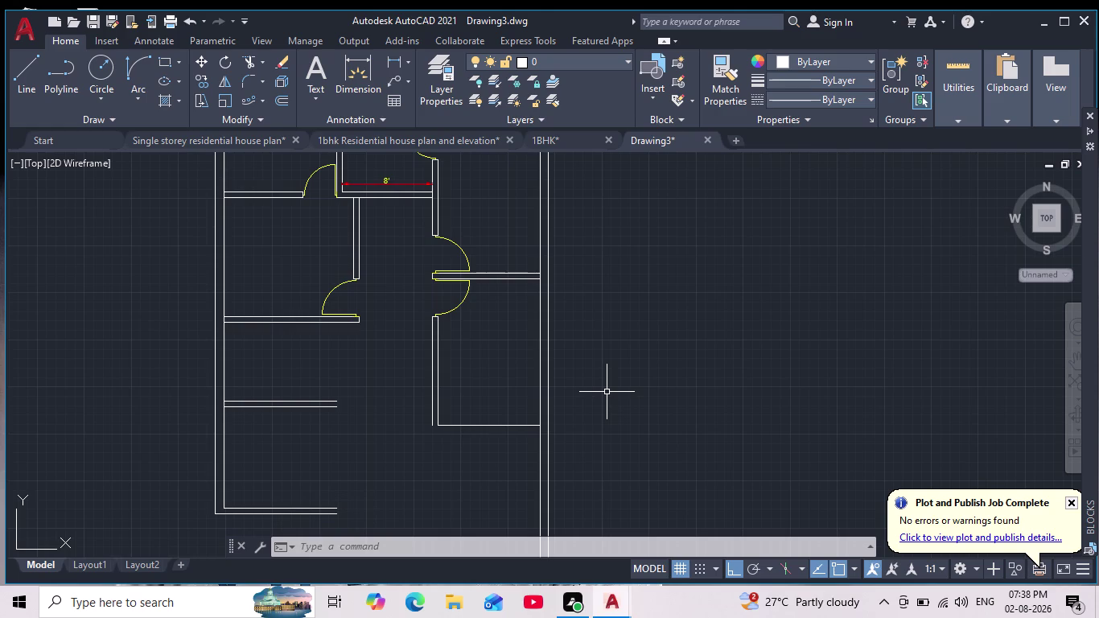
key(Escape)
key(Escape)
key(Escape)
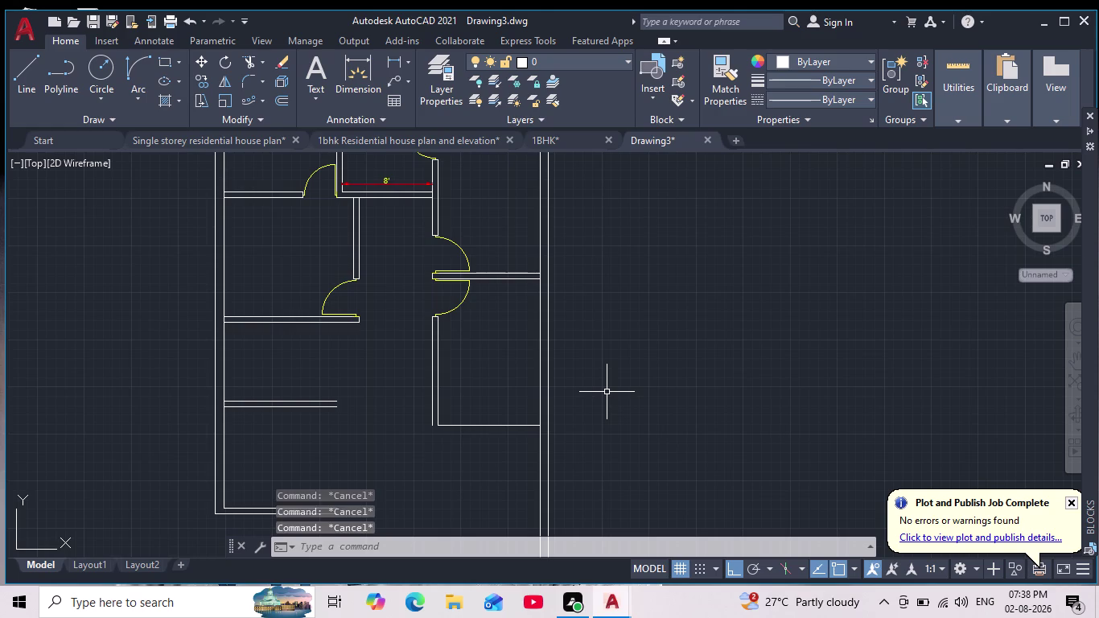
key(o)
key(Return)
key(6)
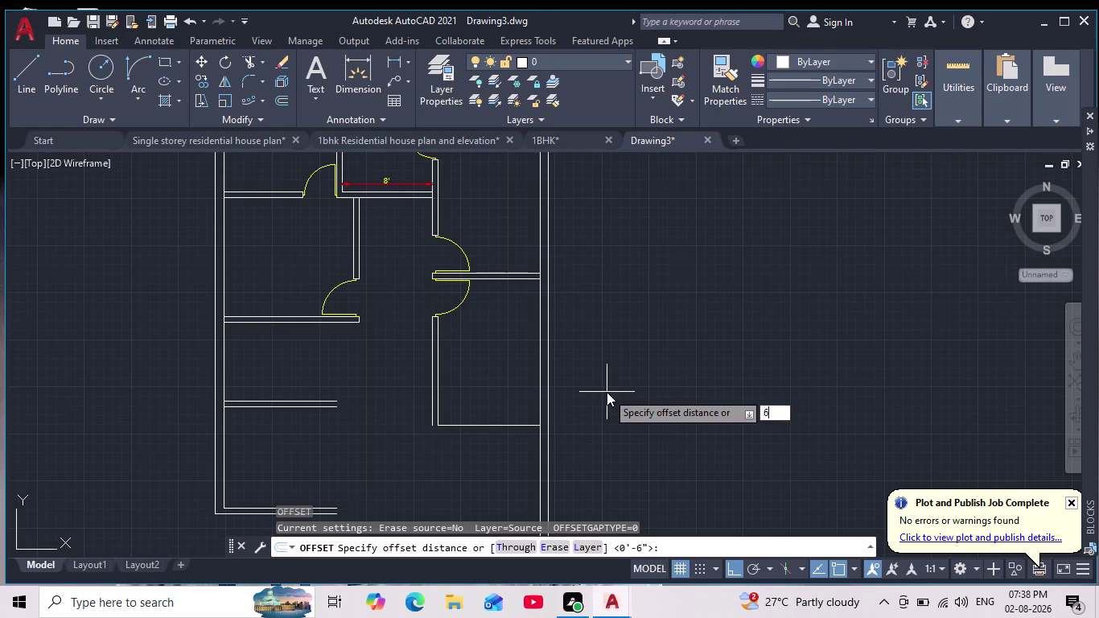
key(Return)
click(495, 424)
click(489, 445)
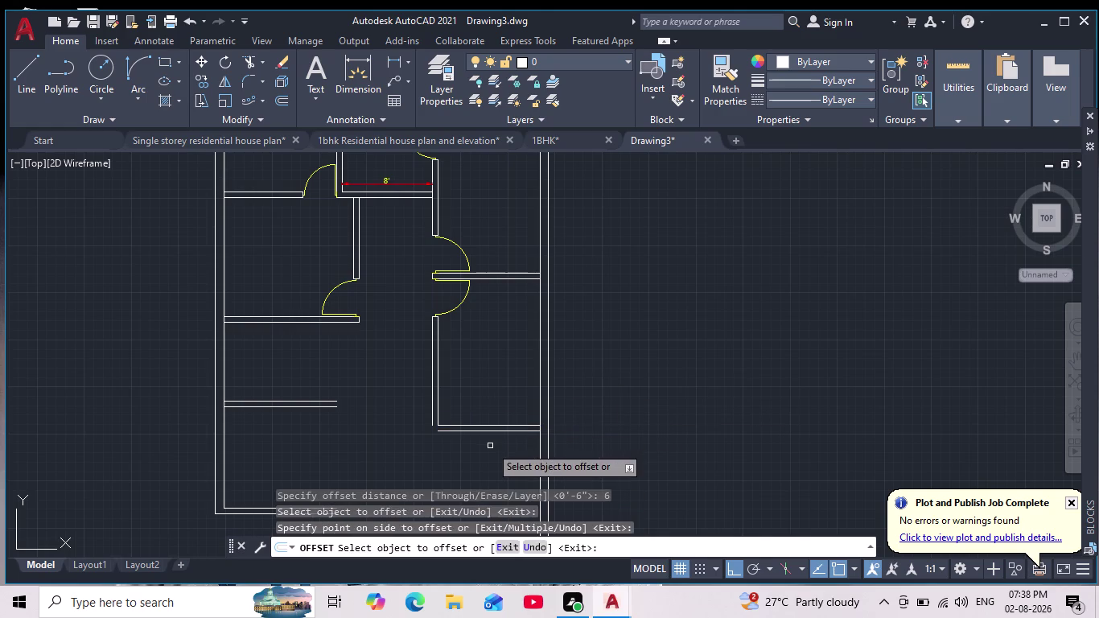
key(Escape)
Fillet the two wall lines to close the corner of the double wall.
key(Escape)
click(249, 82)
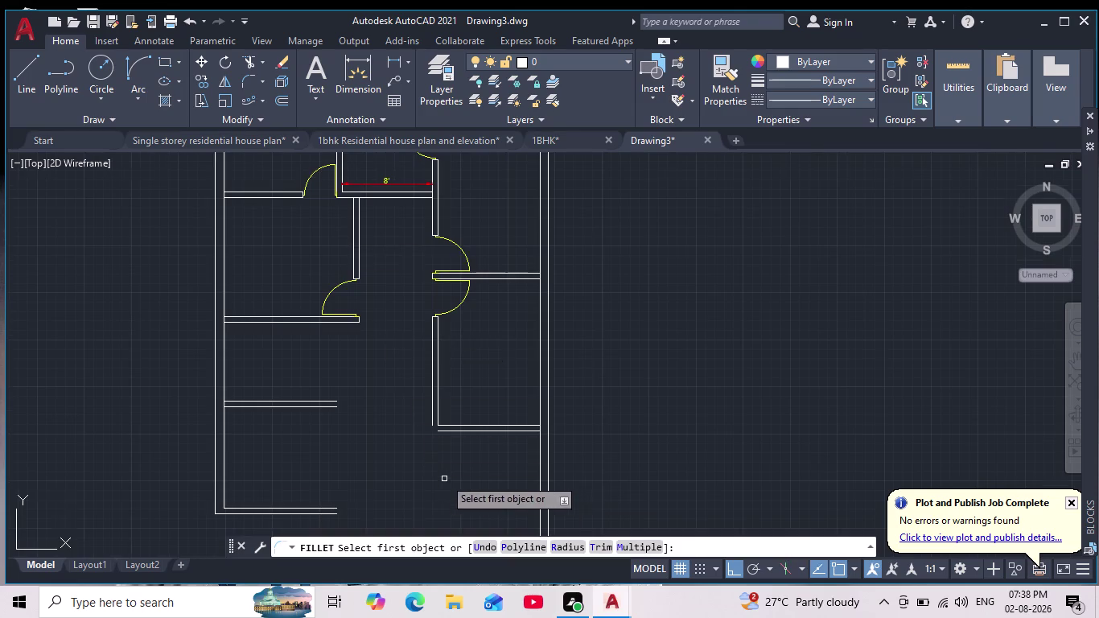
scroll(up, 3)
click(415, 330)
click(450, 366)
scroll(down, 3)
key(Escape)
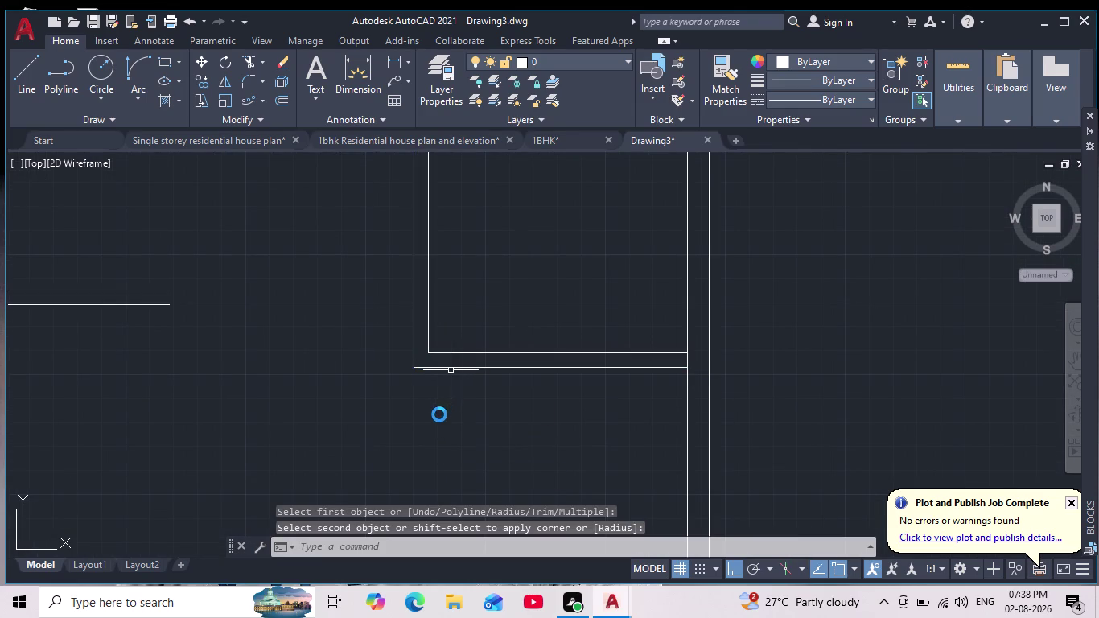
key(Escape)
key(Escape)
key(Escape)
scroll(down, 3)
scroll(up, 3)
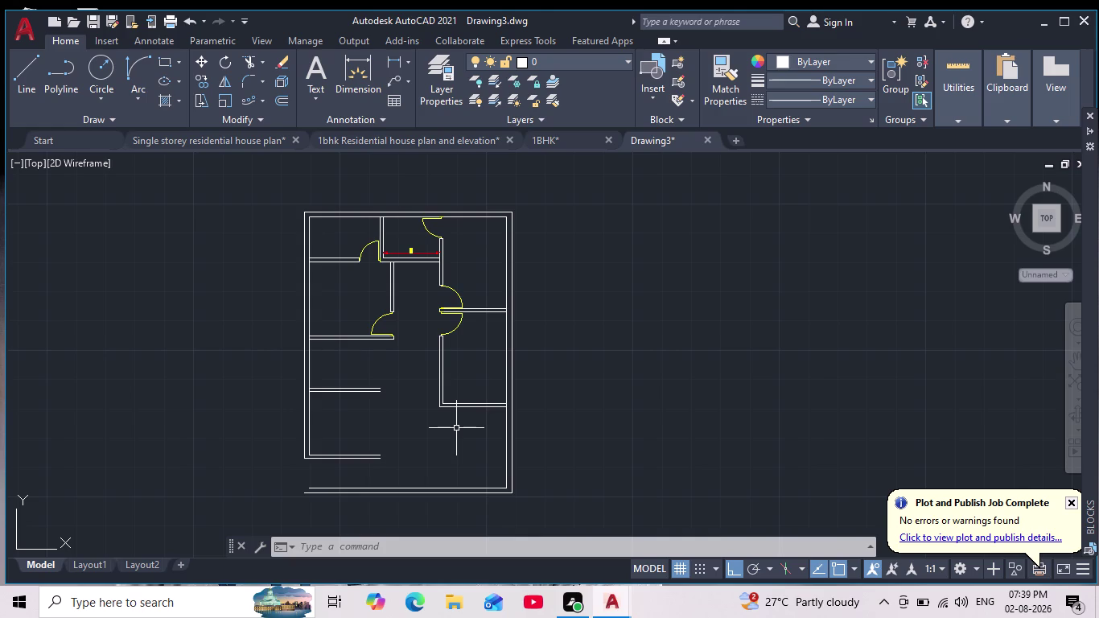
scroll(down, 3)
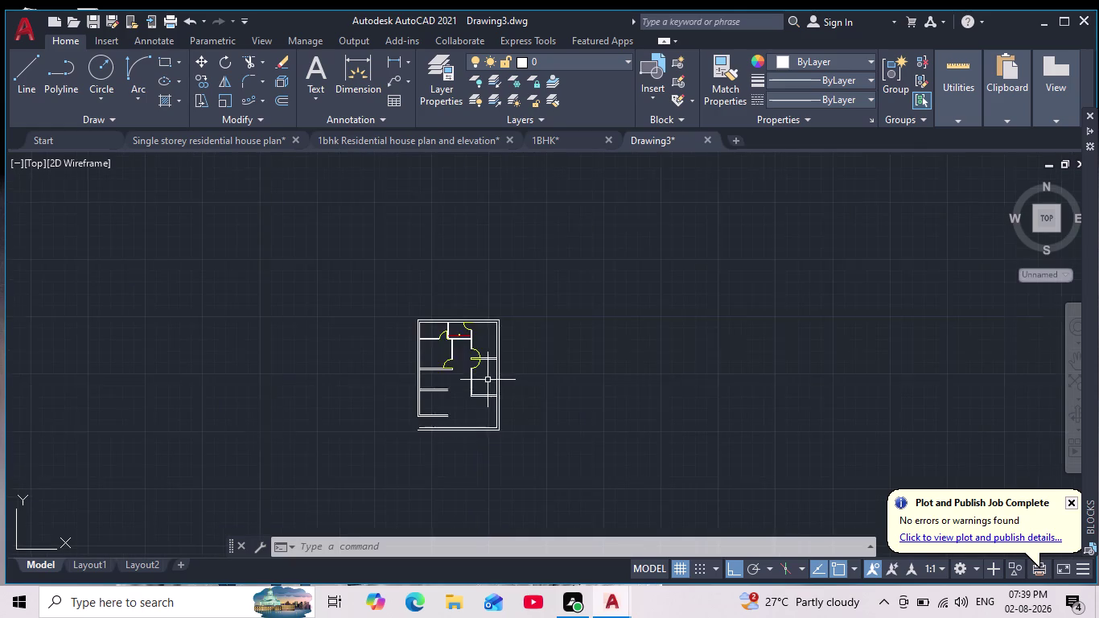
scroll(up, 3)
scroll(down, 3)
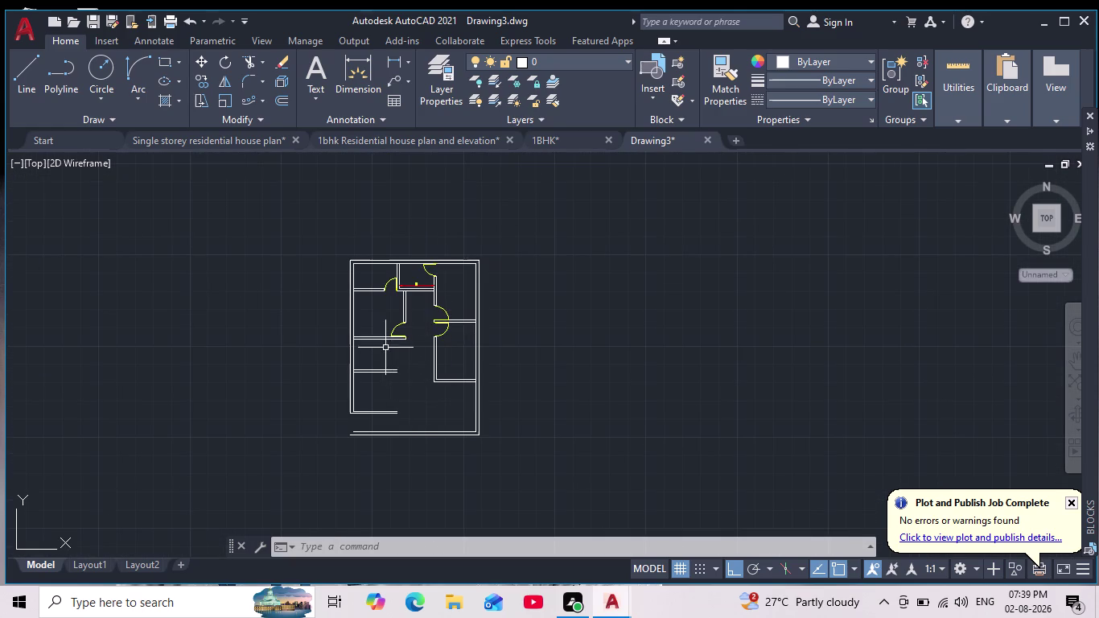
scroll(up, 3)
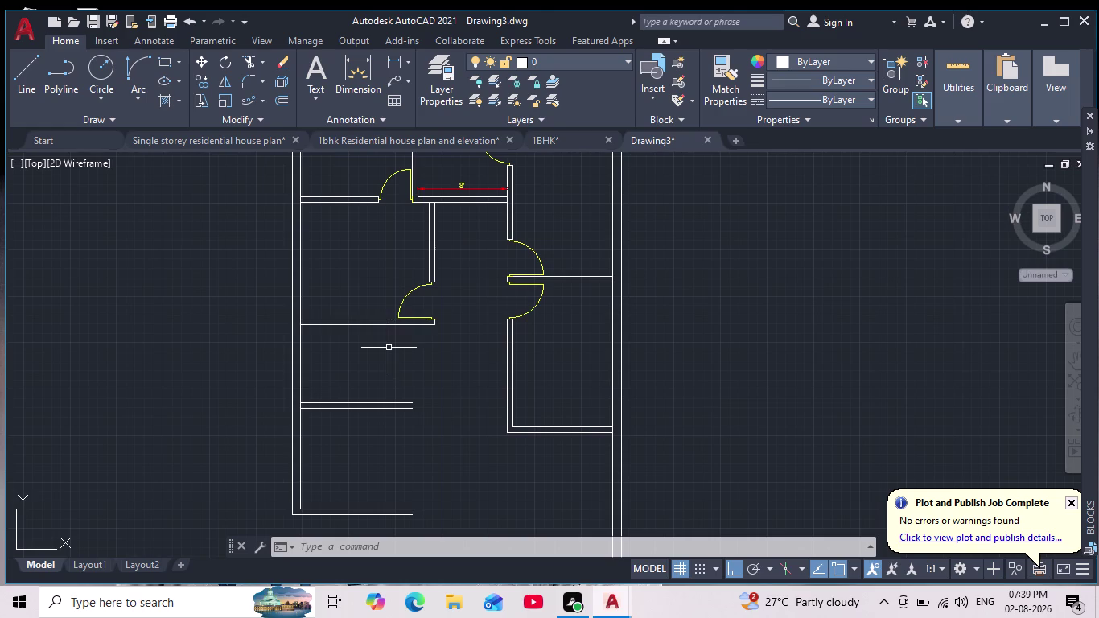
scroll(up, 3)
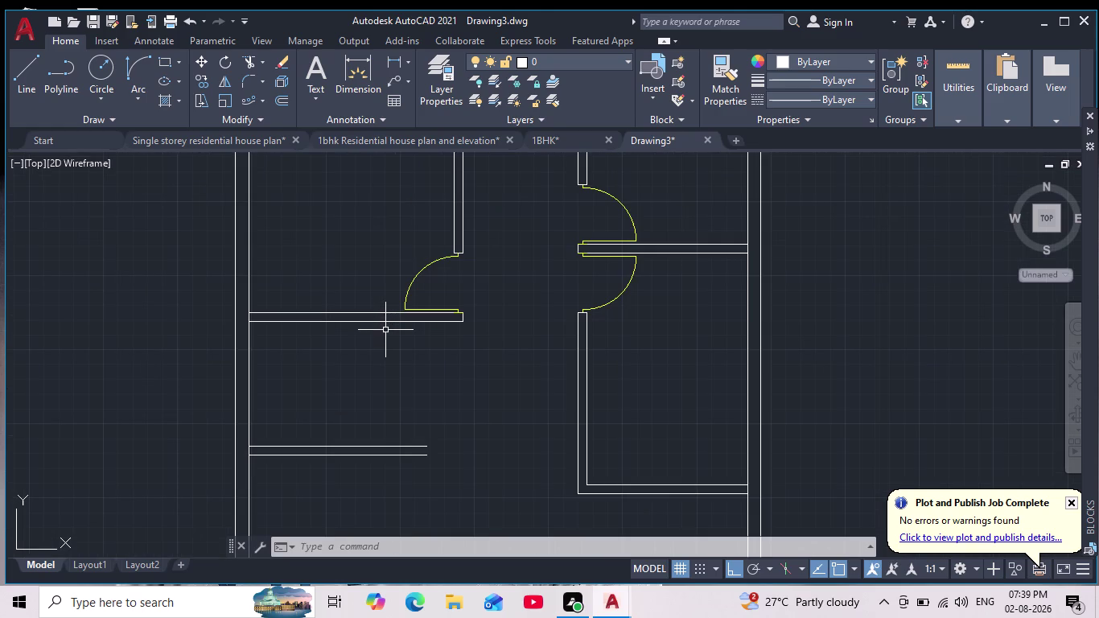
click(25, 71)
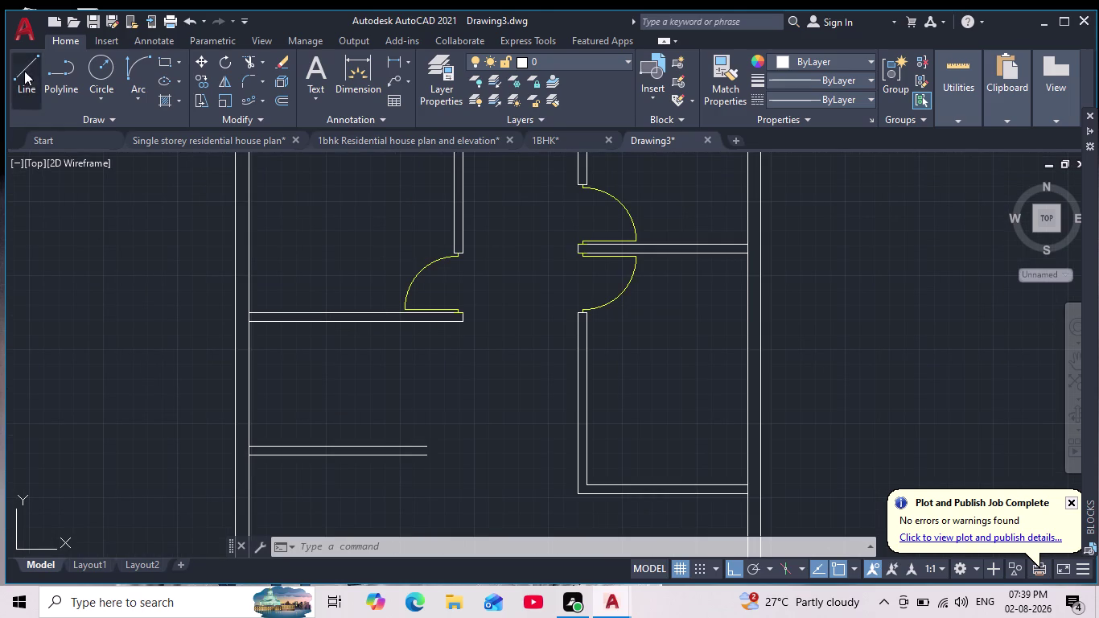
Draw a 4-foot vertical line down from the wall below the left room's door.
scroll(up, 3)
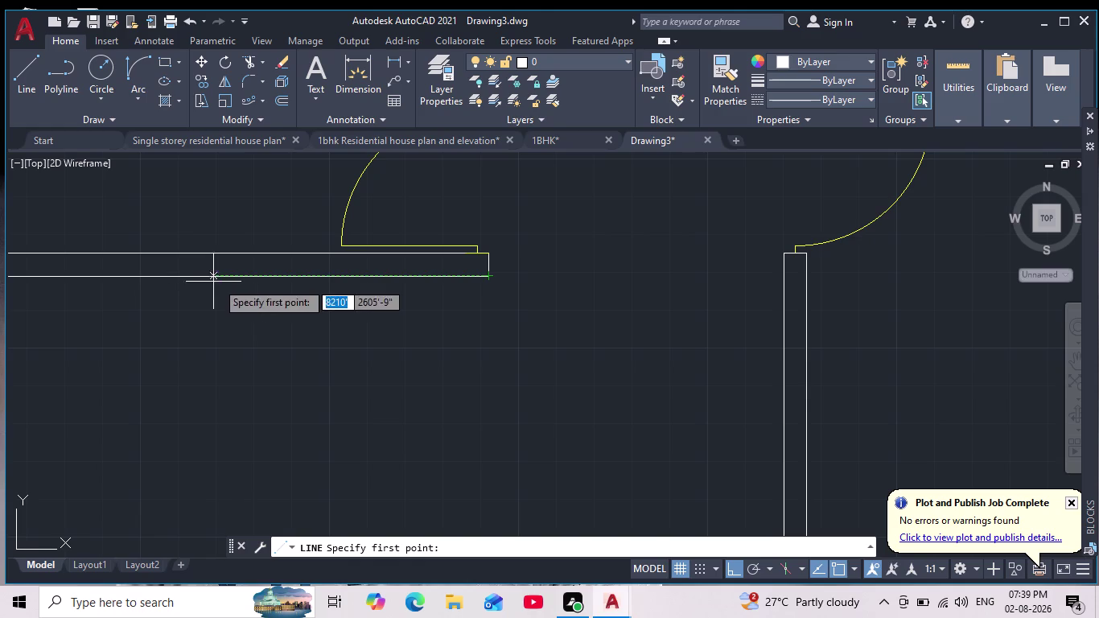
click(306, 279)
scroll(down, 3)
middle_drag(306, 366, 395, 315)
scroll(up, 3)
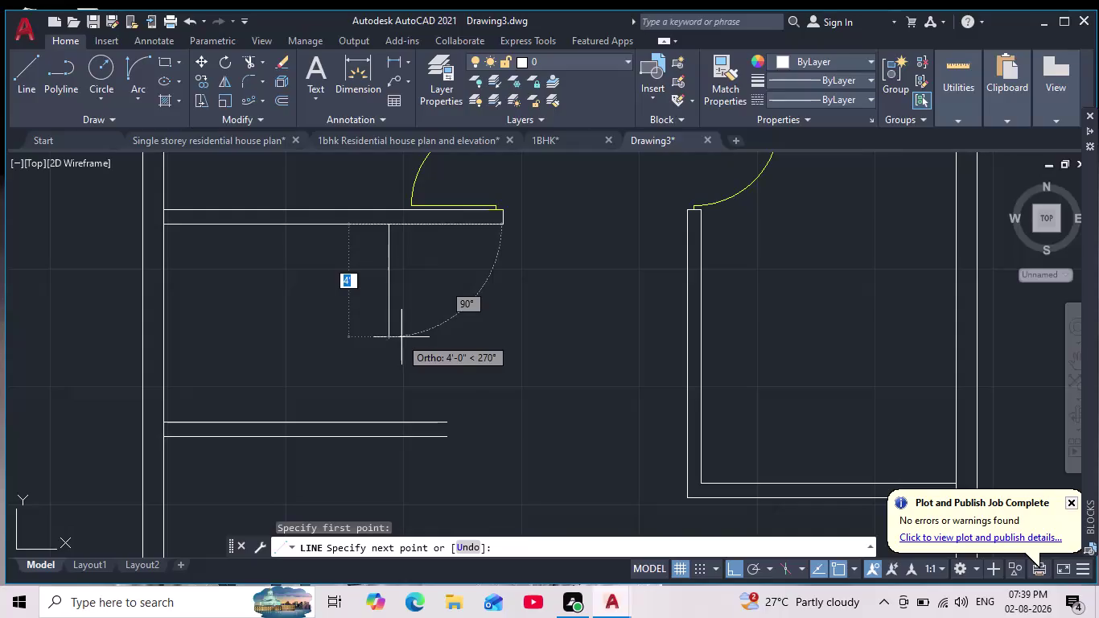
click(389, 335)
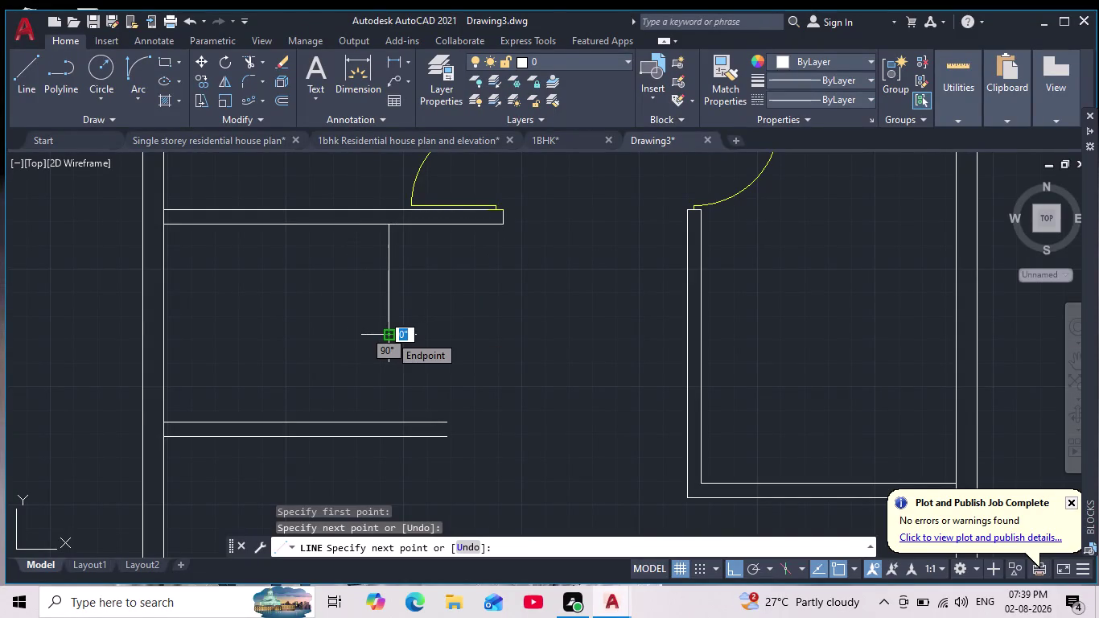
key(Escape)
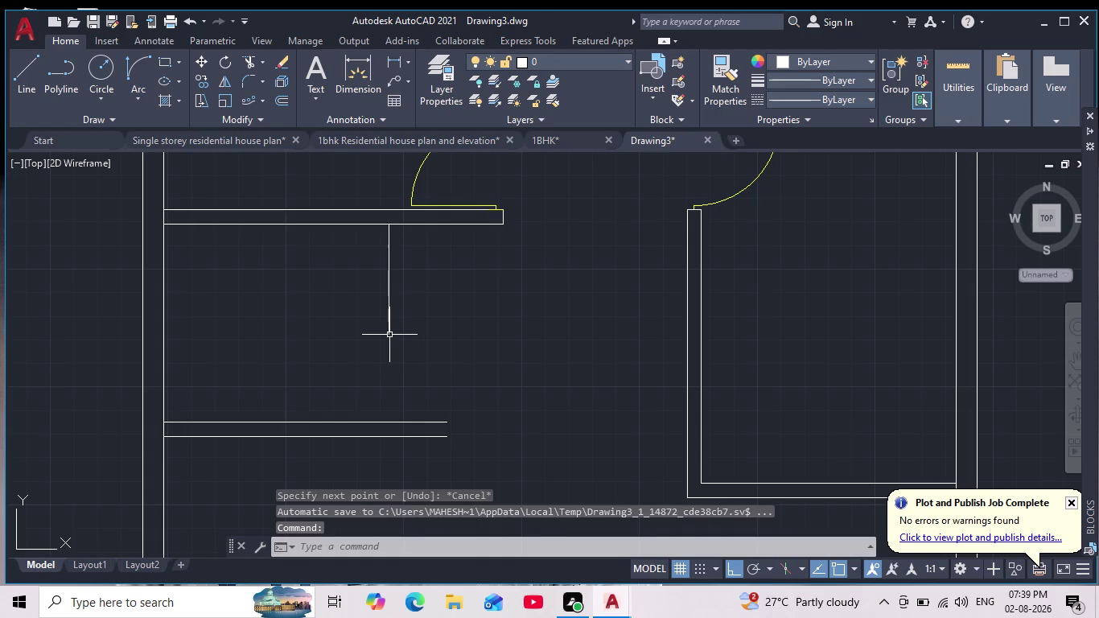
key(o)
key(Return)
Offset the 4-foot partition line 6 inches to its side.
key(6)
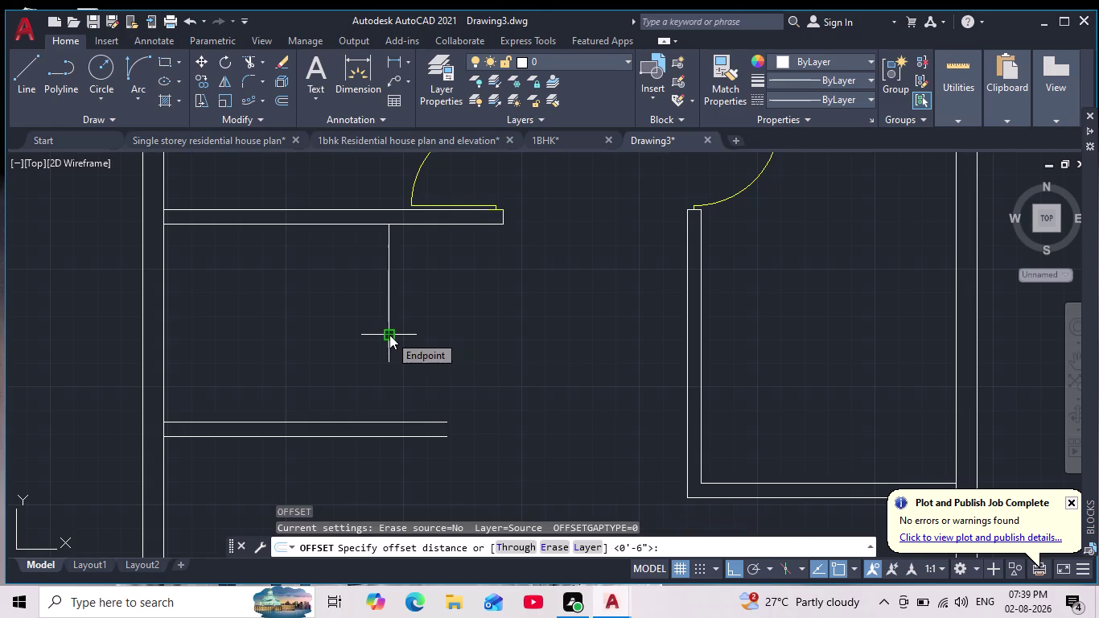
key(Return)
click(389, 292)
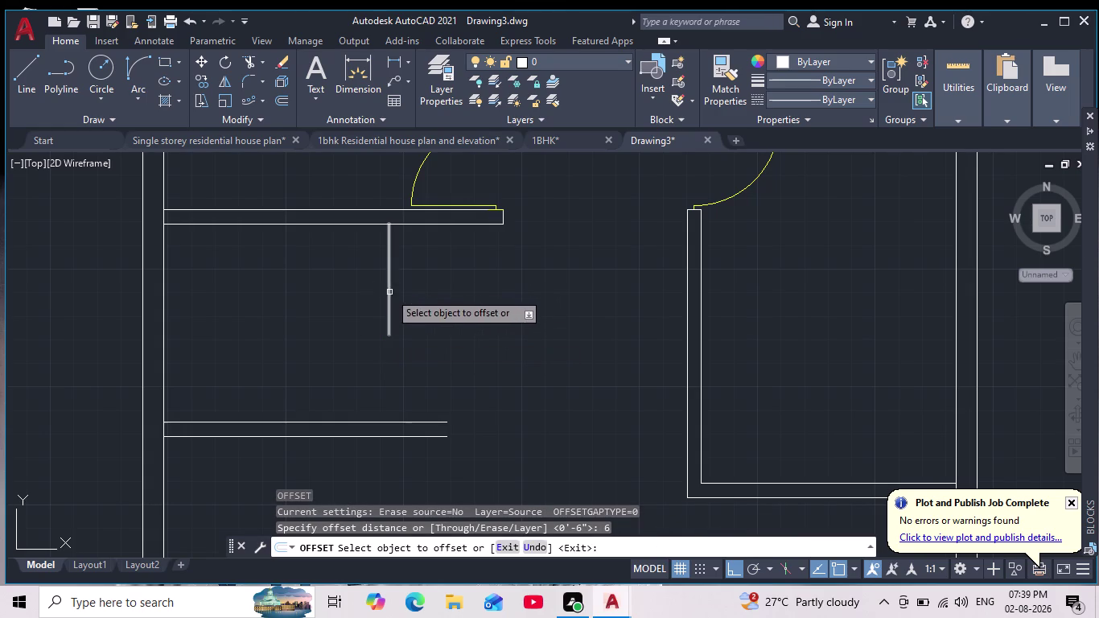
click(410, 294)
scroll(down, 3)
scroll(up, 3)
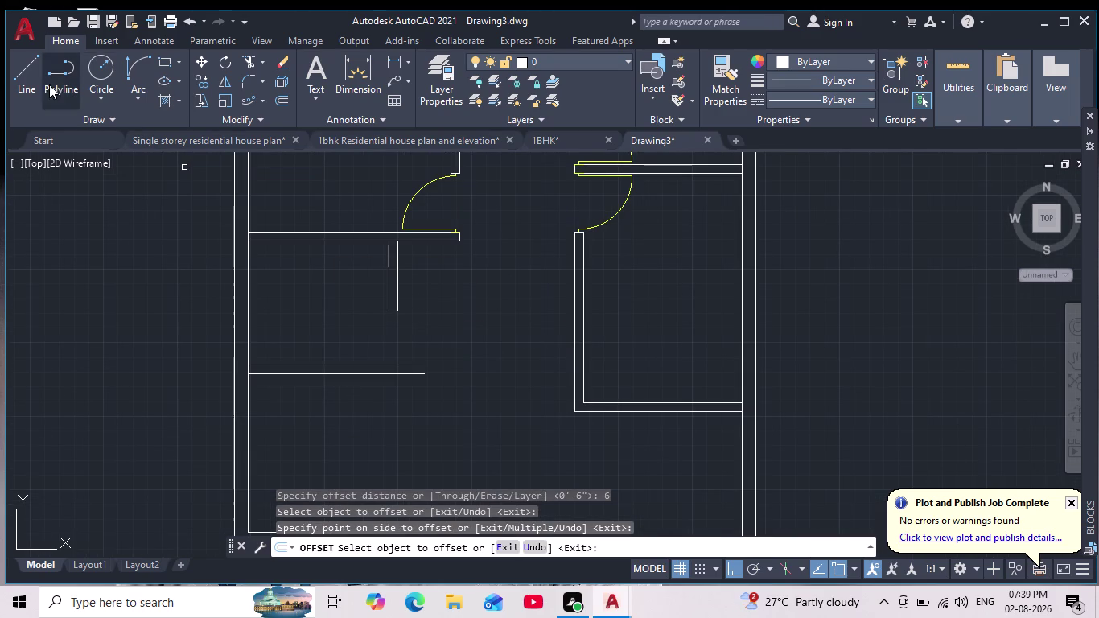
click(10, 70)
scroll(up, 3)
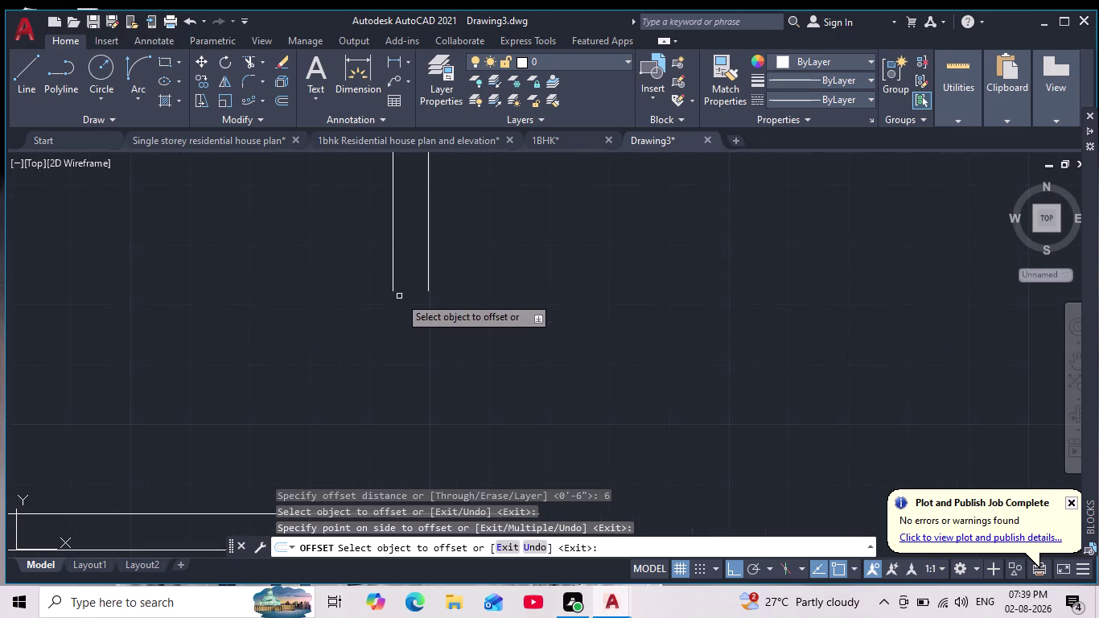
key(Escape)
Draw a line across the partition's end to close the double wall.
key(Escape)
click(23, 83)
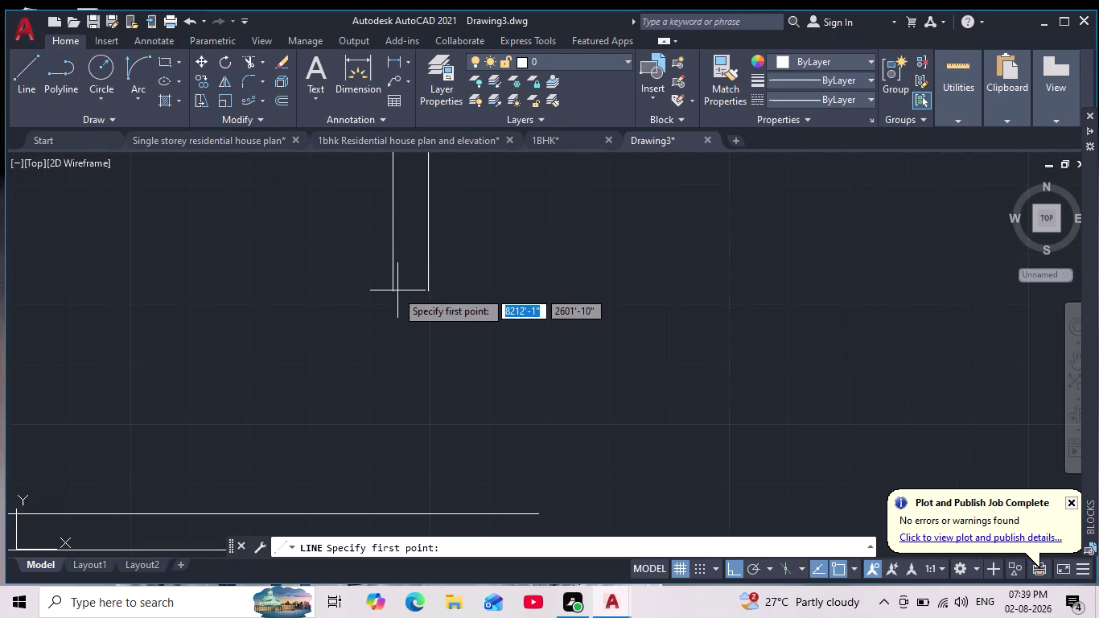
click(390, 290)
click(433, 291)
key(Escape)
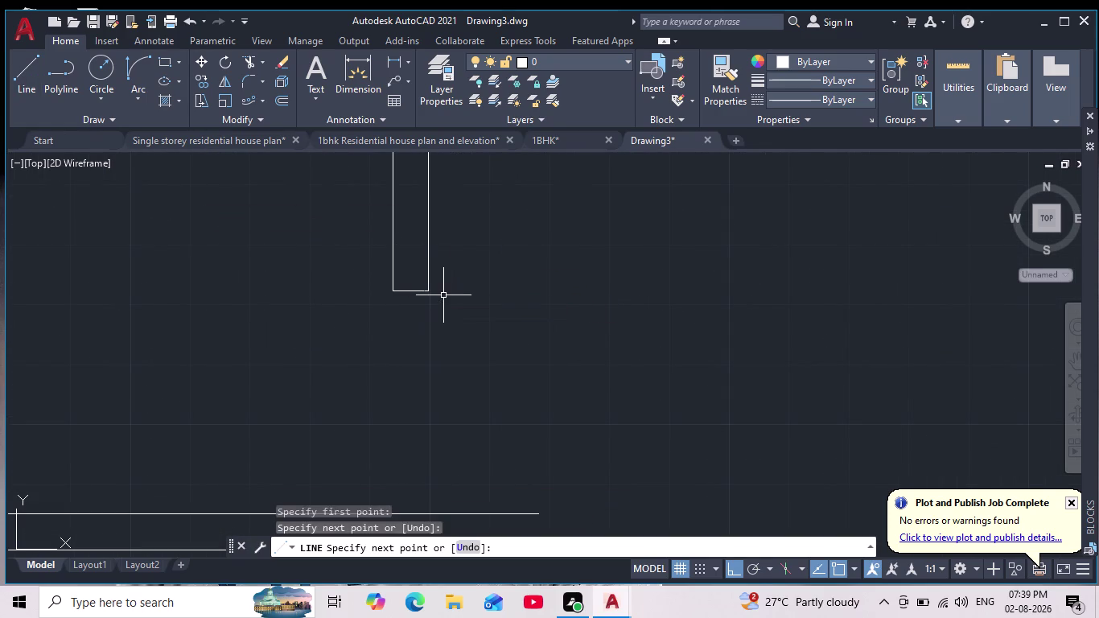
key(Escape)
scroll(down, 3)
middle_drag(465, 305, 463, 321)
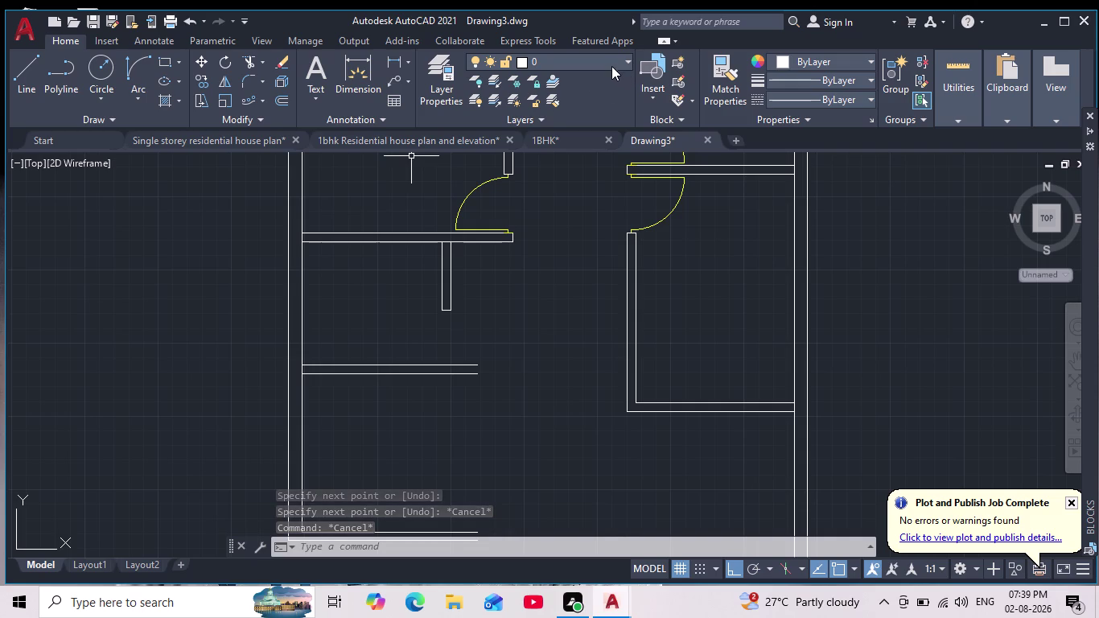
scroll(up, 3)
scroll(down, 3)
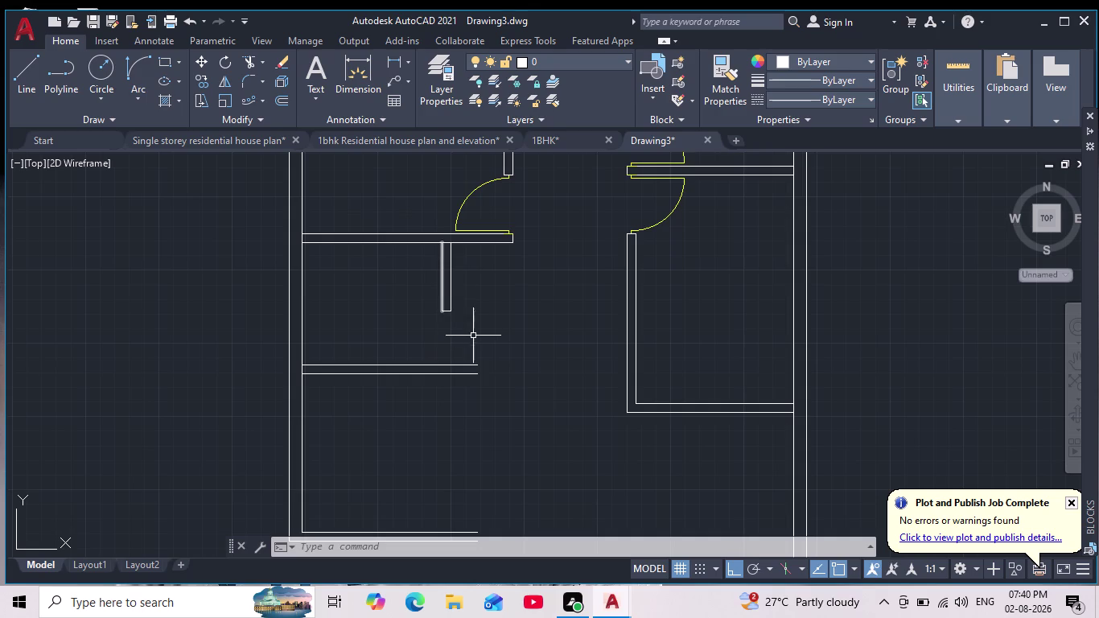
Start a line on the lower wall beneath the stub with segments of 4 and 6.
scroll(up, 3)
click(24, 72)
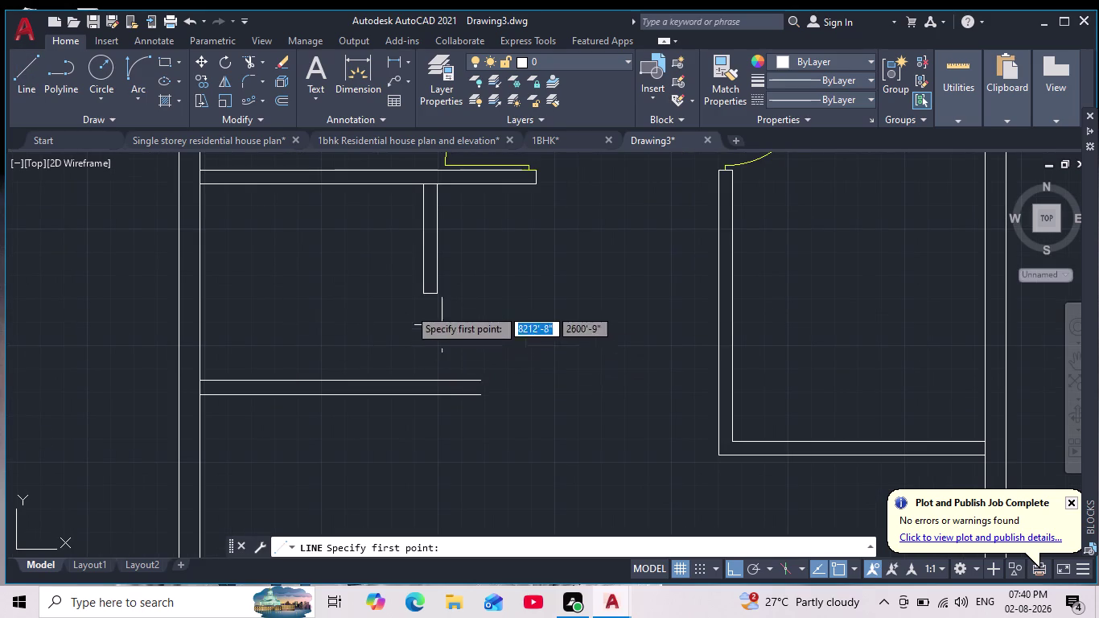
scroll(up, 3)
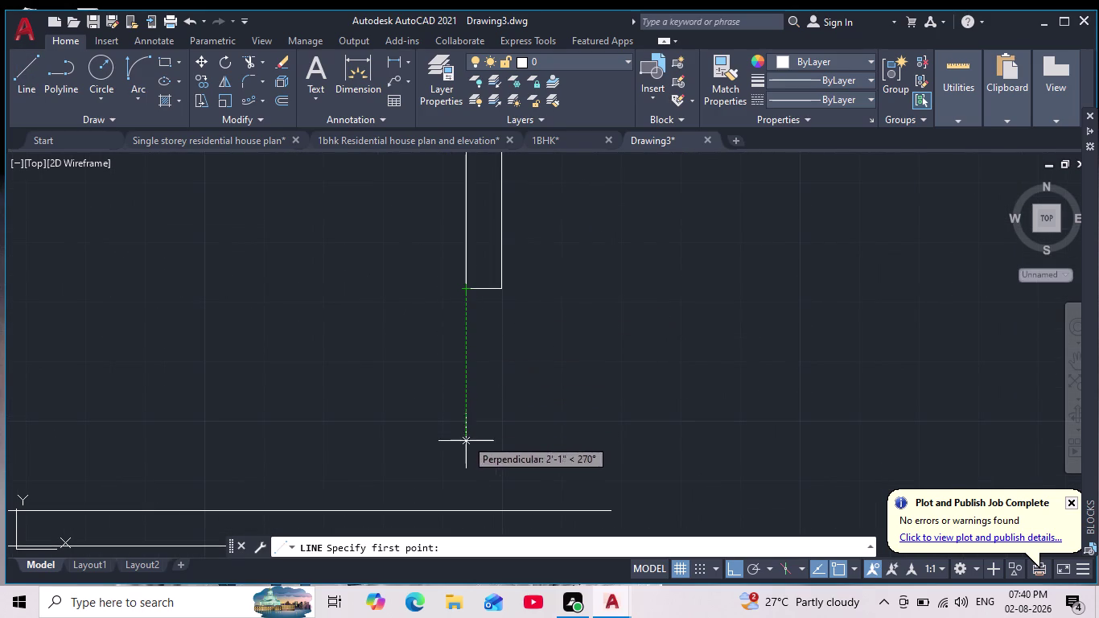
click(462, 509)
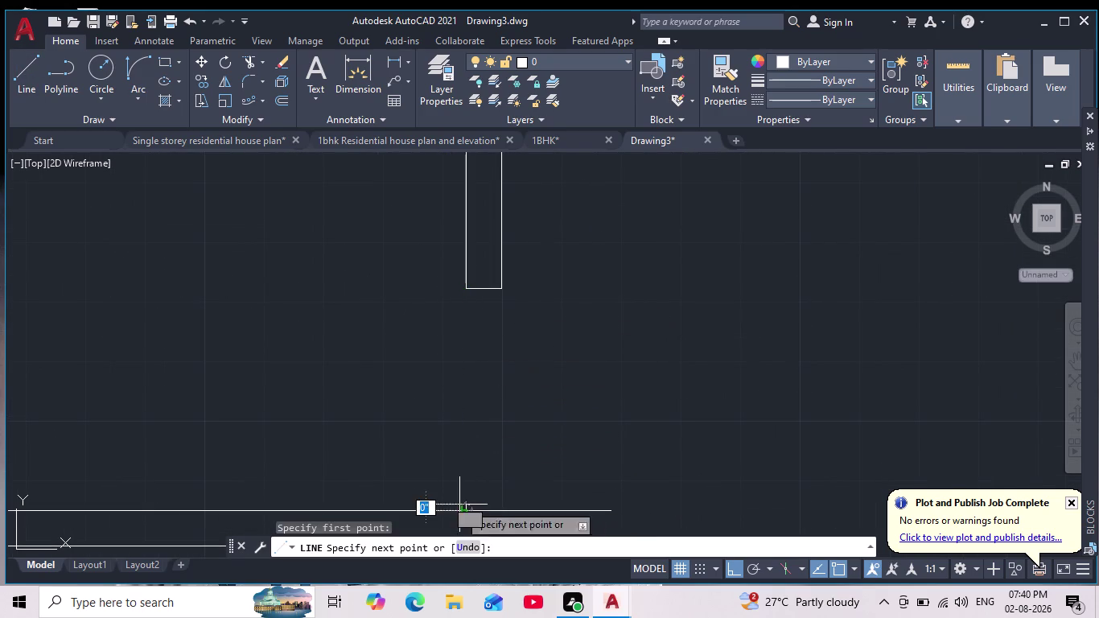
key(4)
key(Return)
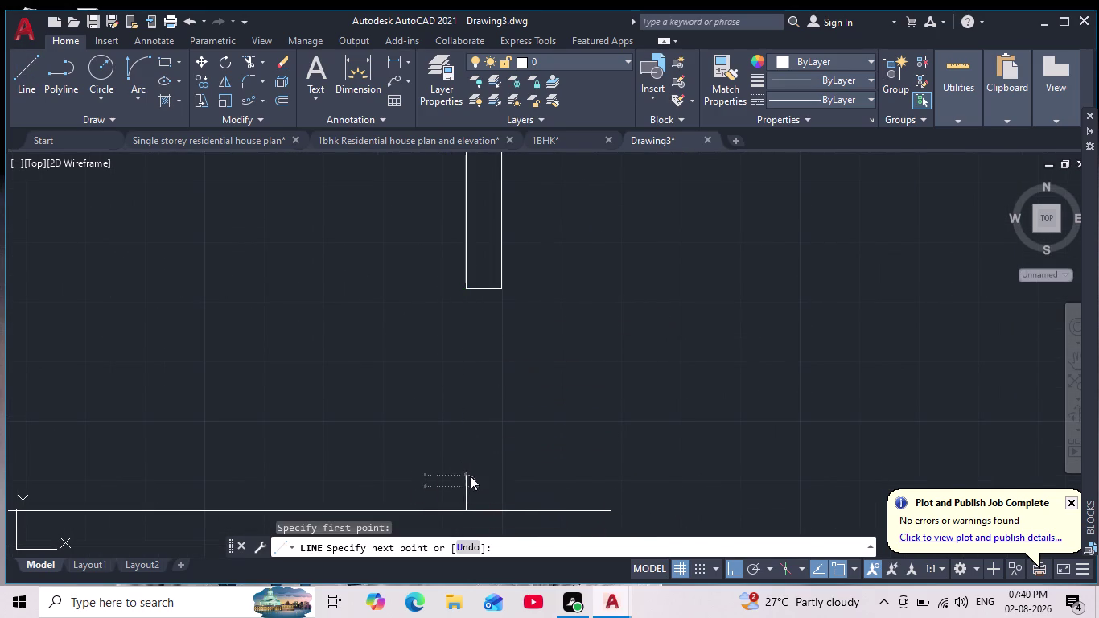
middle_drag(510, 495, 510, 412)
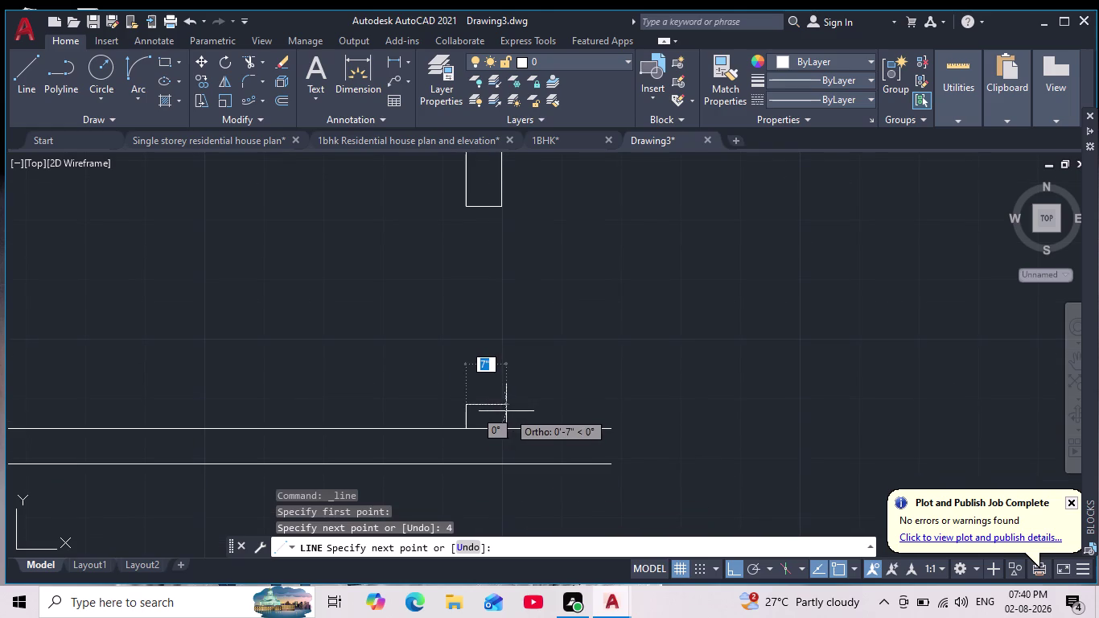
key(6)
key(Return)
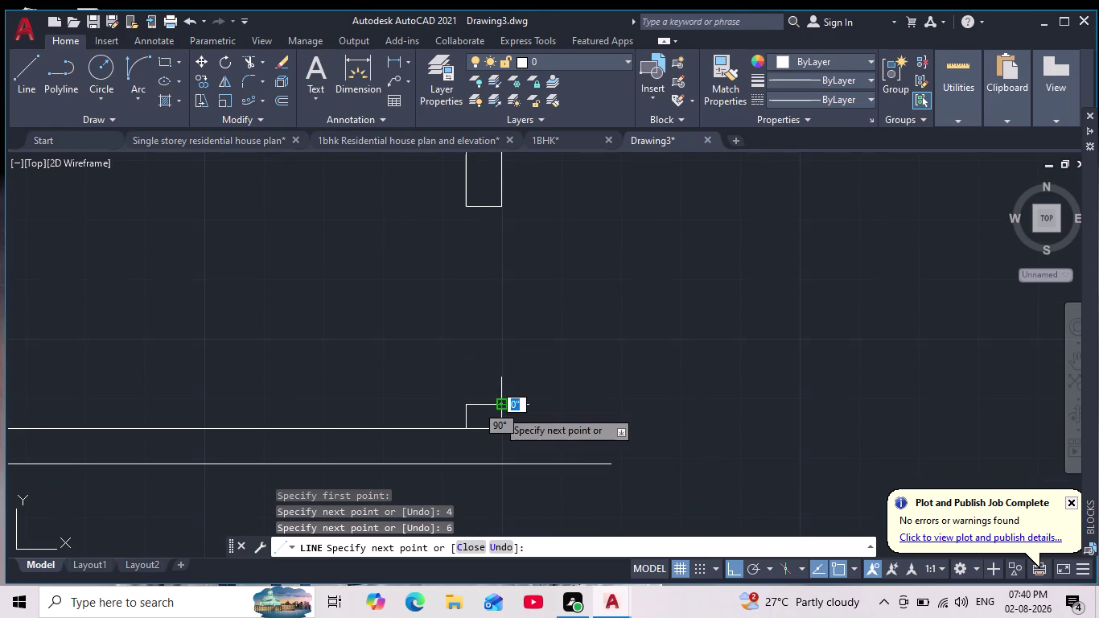
Close the small square back onto the lower wall line.
scroll(down, 3)
scroll(up, 3)
middle_drag(498, 444, 512, 350)
scroll(down, 3)
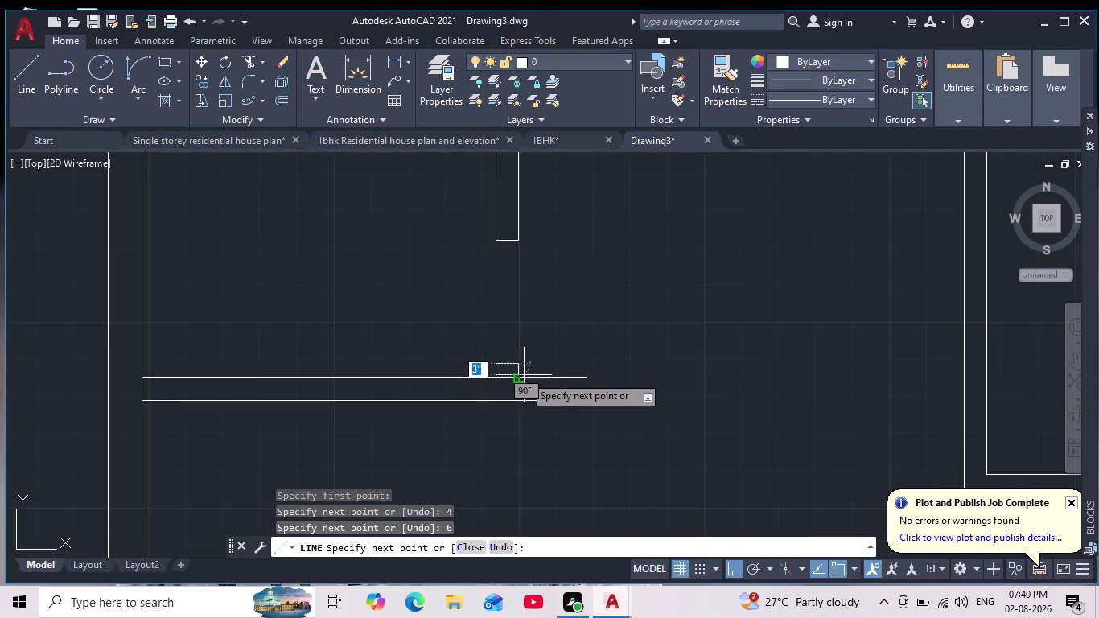
scroll(up, 3)
click(526, 392)
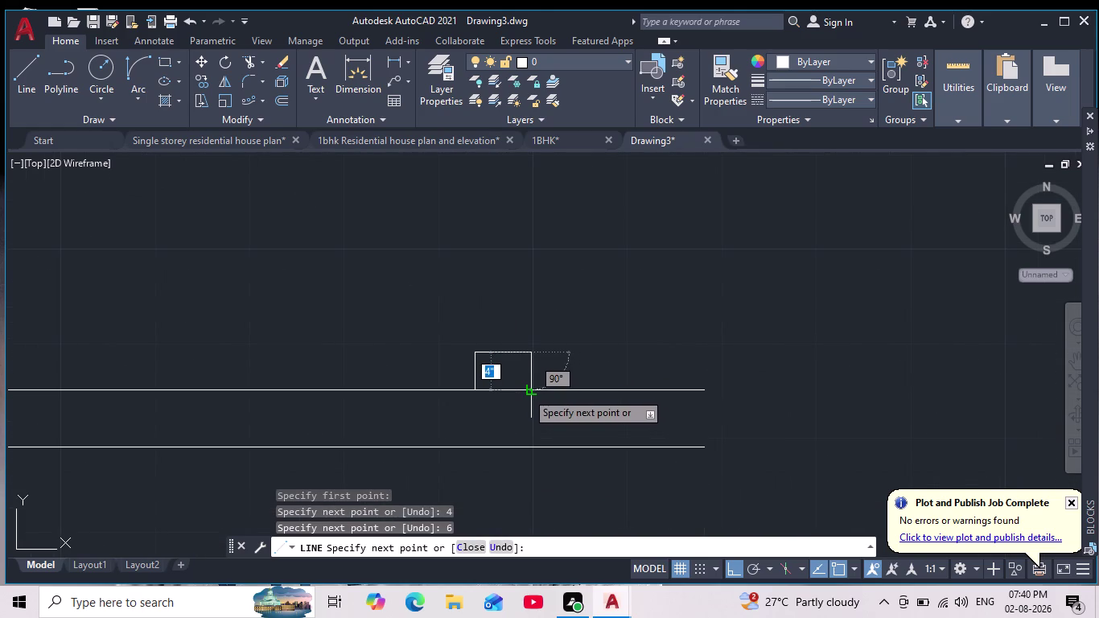
key(Escape)
scroll(down, 3)
middle_drag(543, 359, 547, 389)
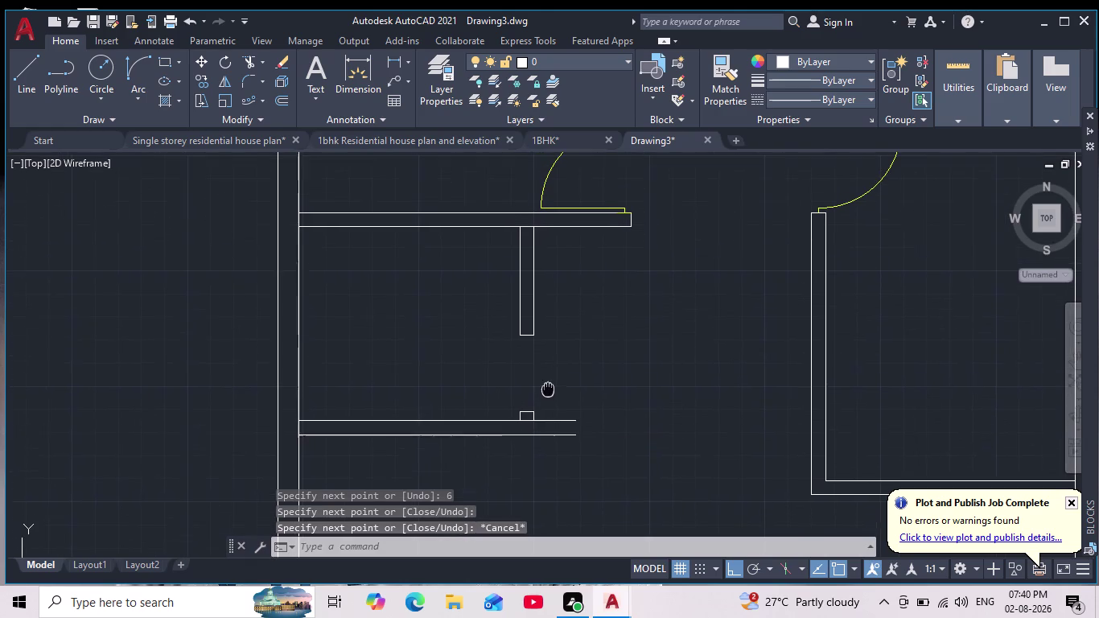
middle_drag(548, 389, 547, 389)
scroll(up, 3)
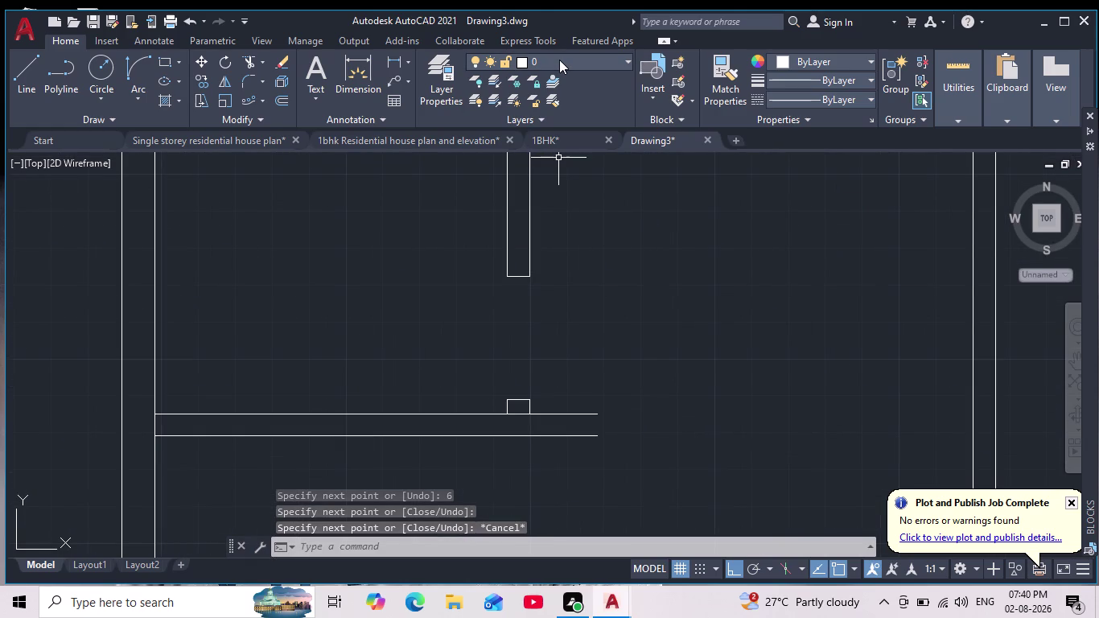
scroll(down, 3)
scroll(down, 3)
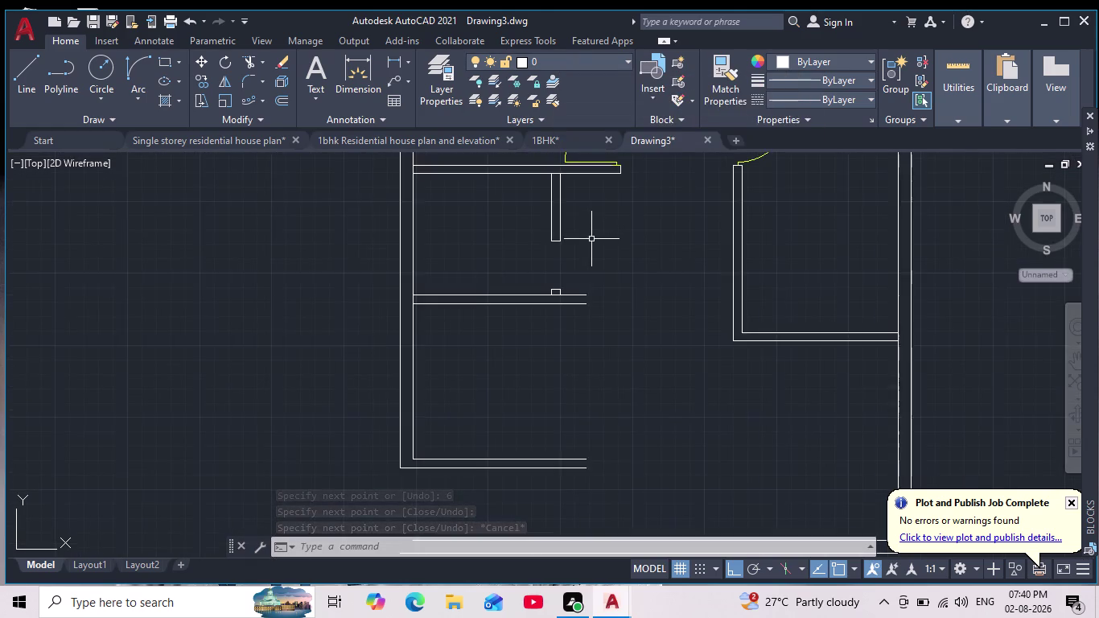
middle_drag(591, 240, 592, 304)
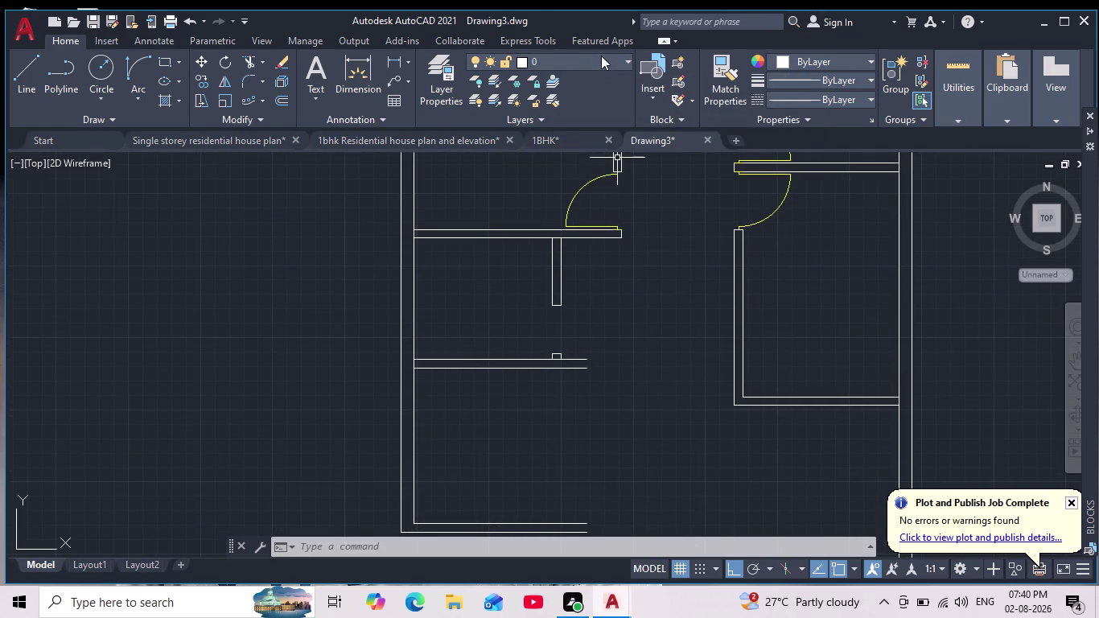
Make doors the current layer and draw a yellow line along the square's top.
click(605, 54)
click(566, 117)
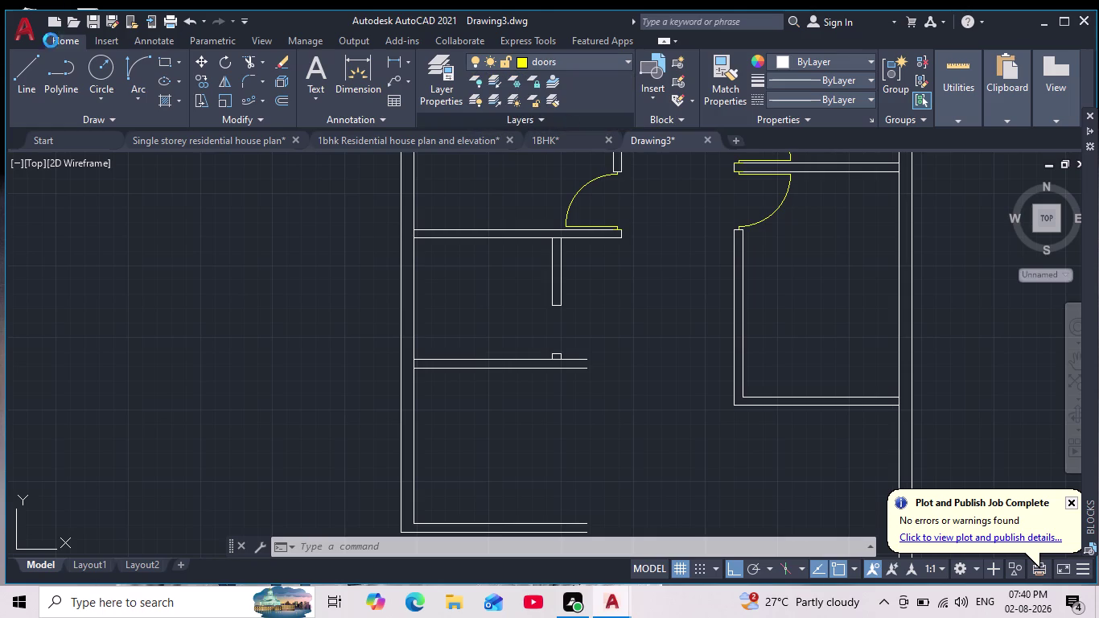
click(23, 77)
scroll(up, 3)
scroll(up, 3)
click(423, 417)
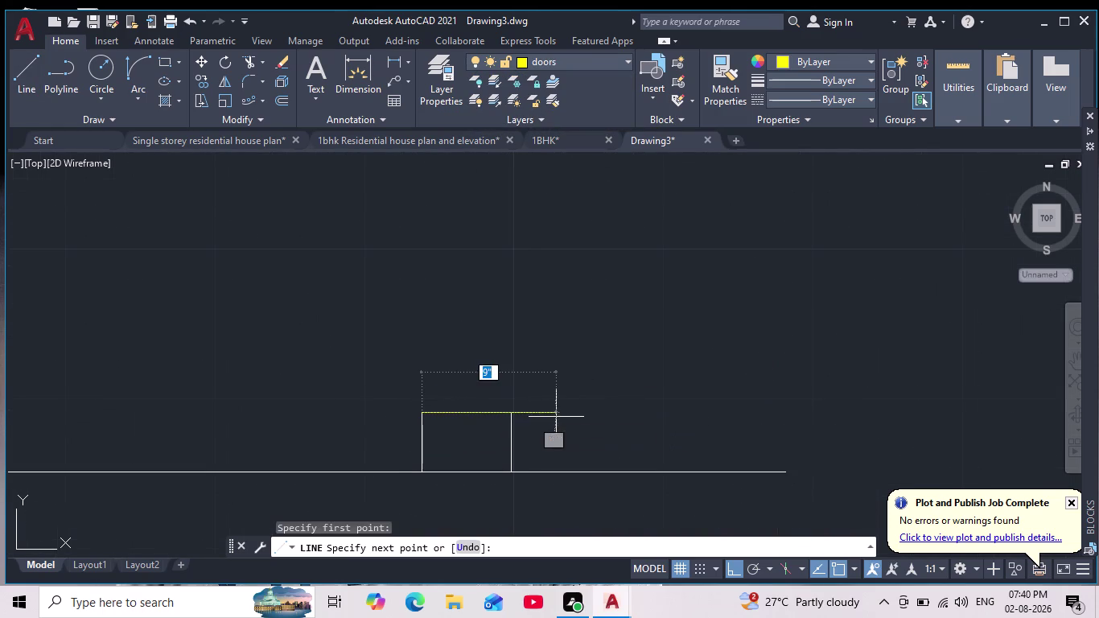
click(511, 413)
key(Escape)
Draw a yellow line across the partition stub's end.
middle_drag(551, 335, 541, 398)
scroll(down, 3)
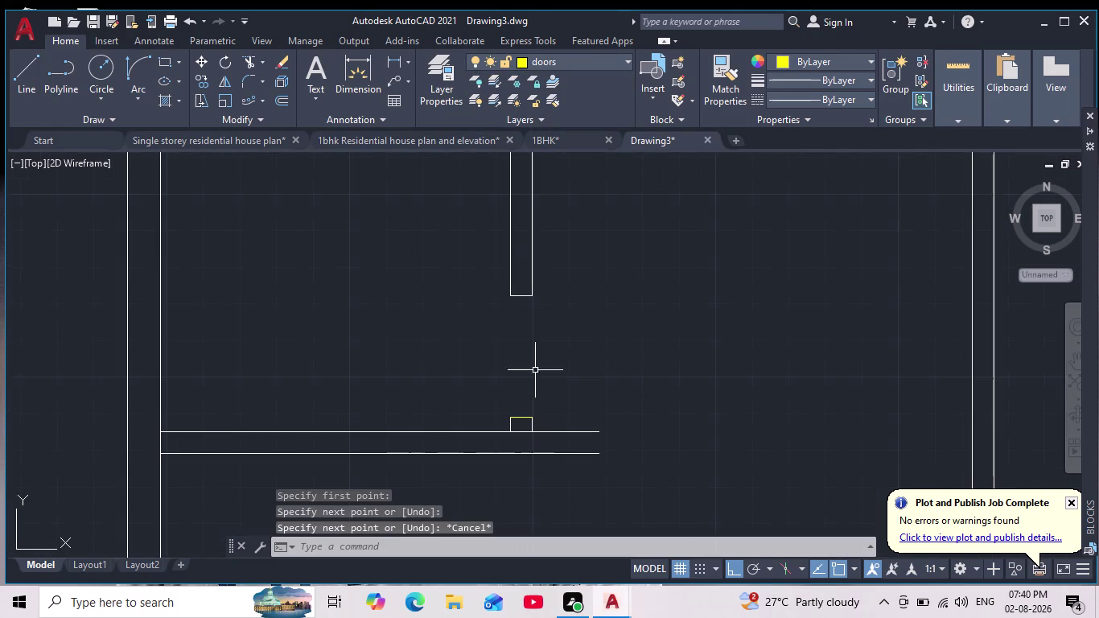
click(31, 72)
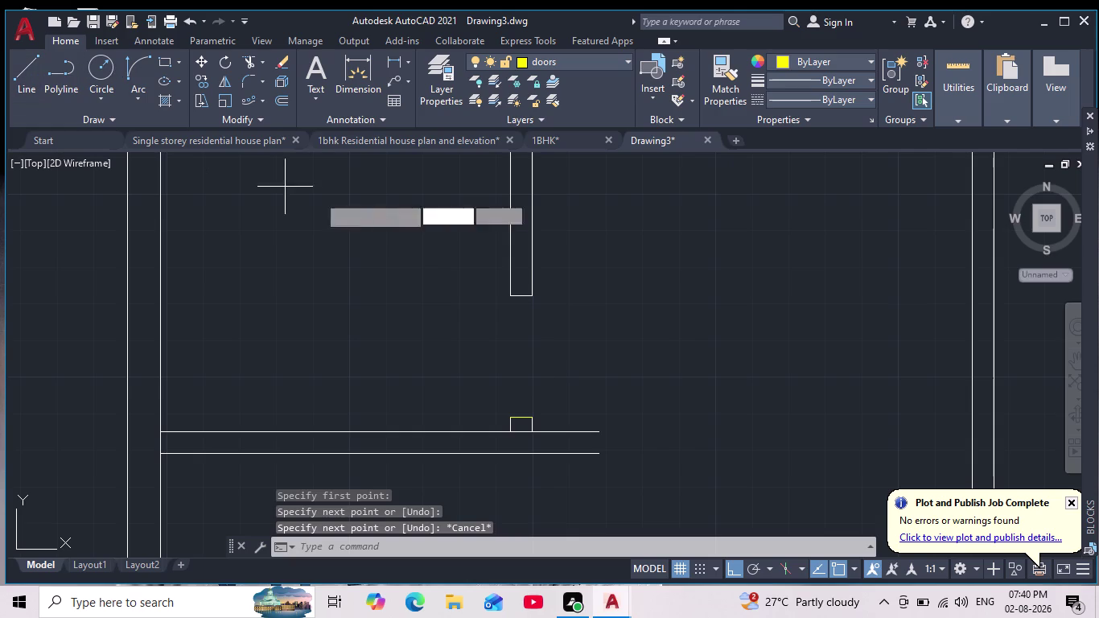
scroll(up, 3)
click(451, 287)
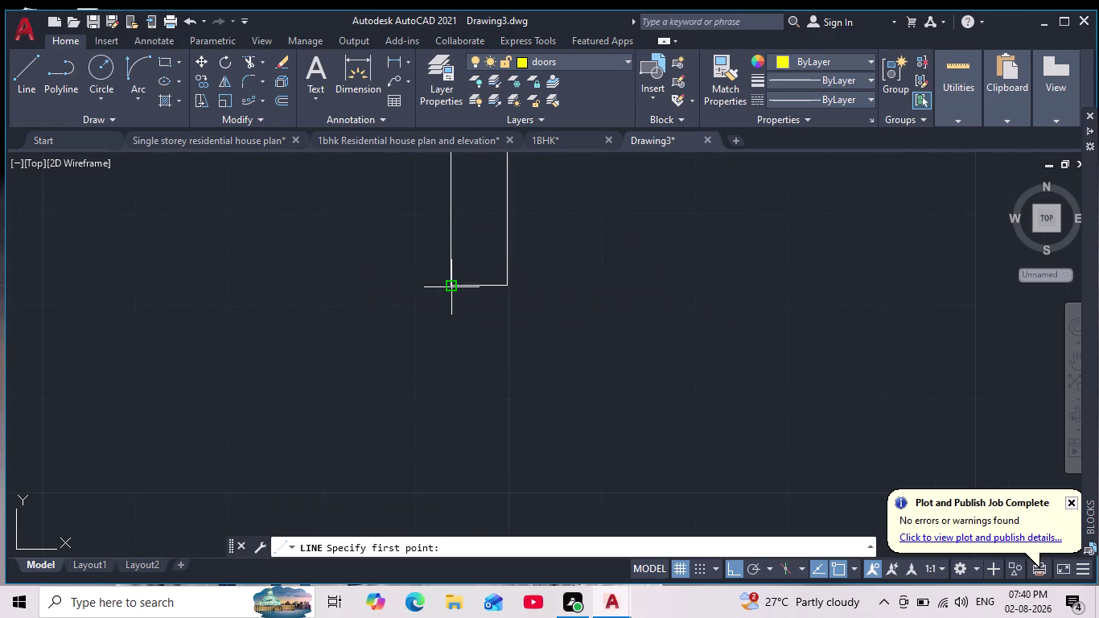
click(509, 284)
key(Escape)
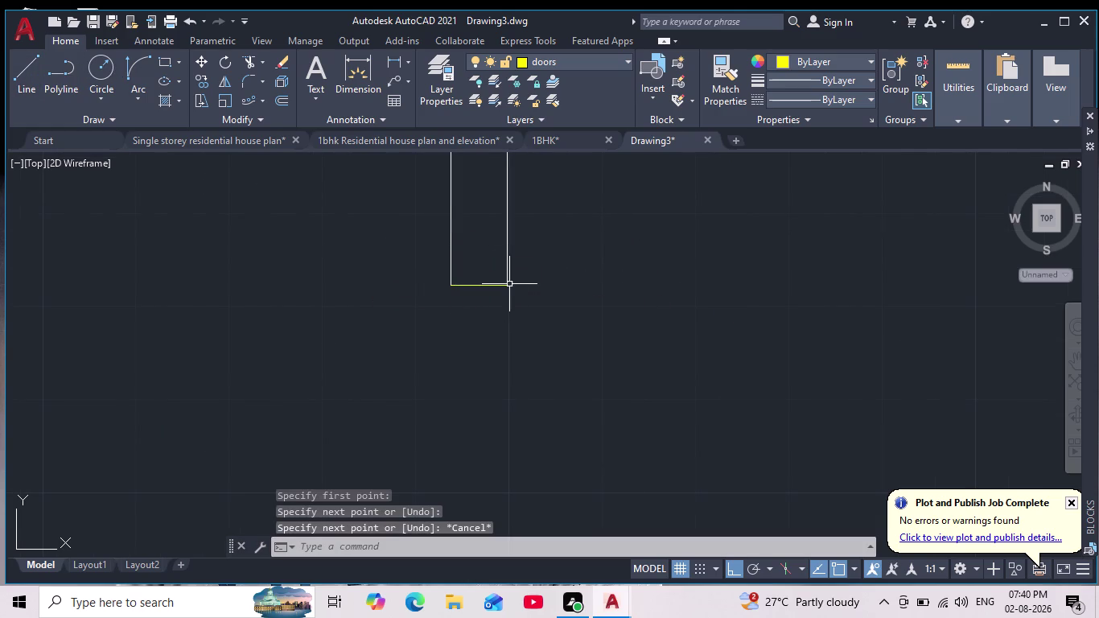
Draw a 2-unit yellow line down from the stub end's midpoint.
key(space)
middle_drag(474, 289, 467, 241)
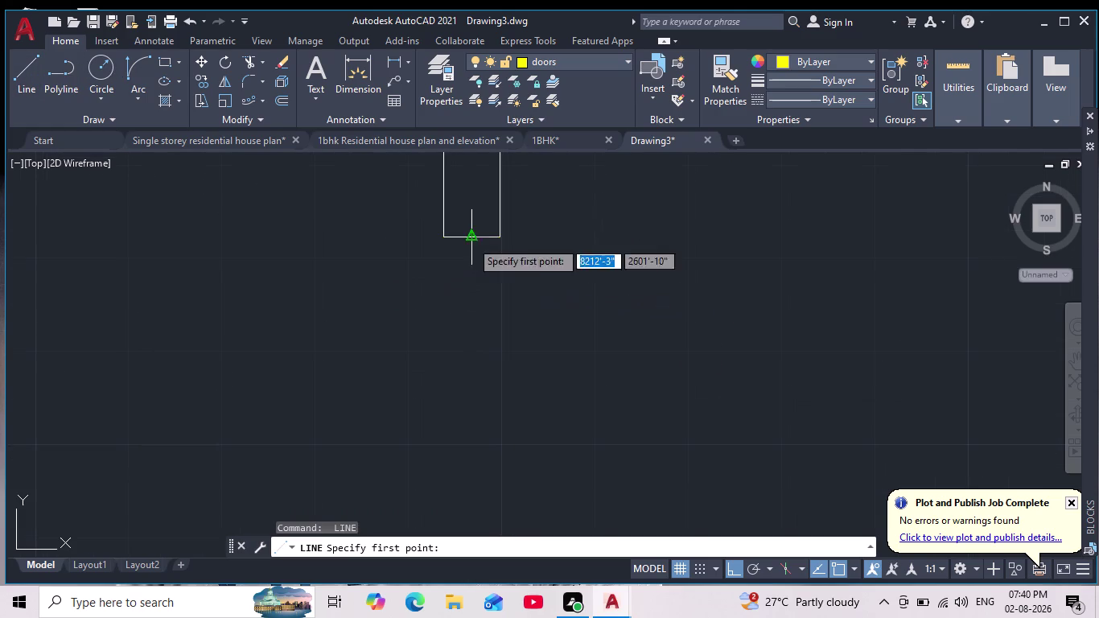
click(469, 238)
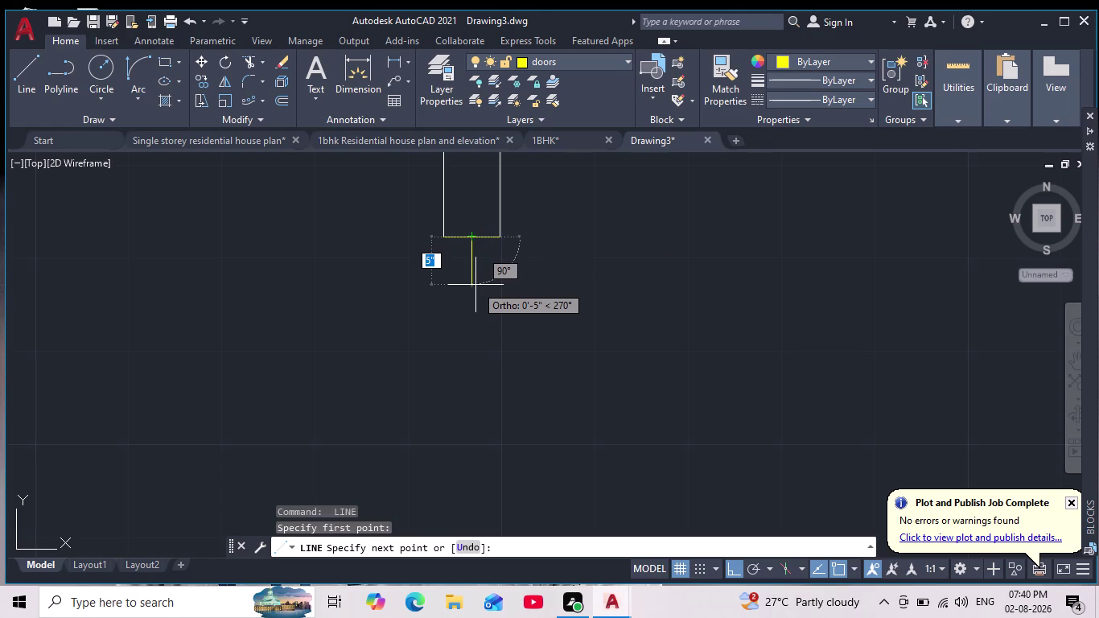
key(2)
key(Return)
key(Escape)
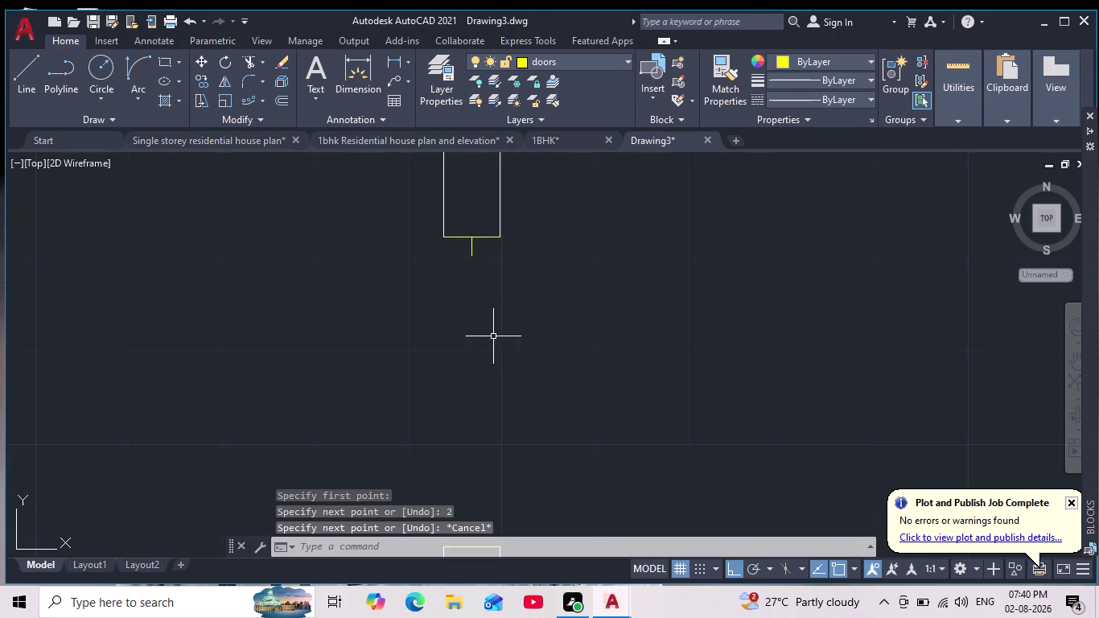
middle_drag(489, 342, 476, 311)
scroll(down, 3)
Draw a yellow door leaf line of length 2 from the square's top to the stub tick.
click(22, 83)
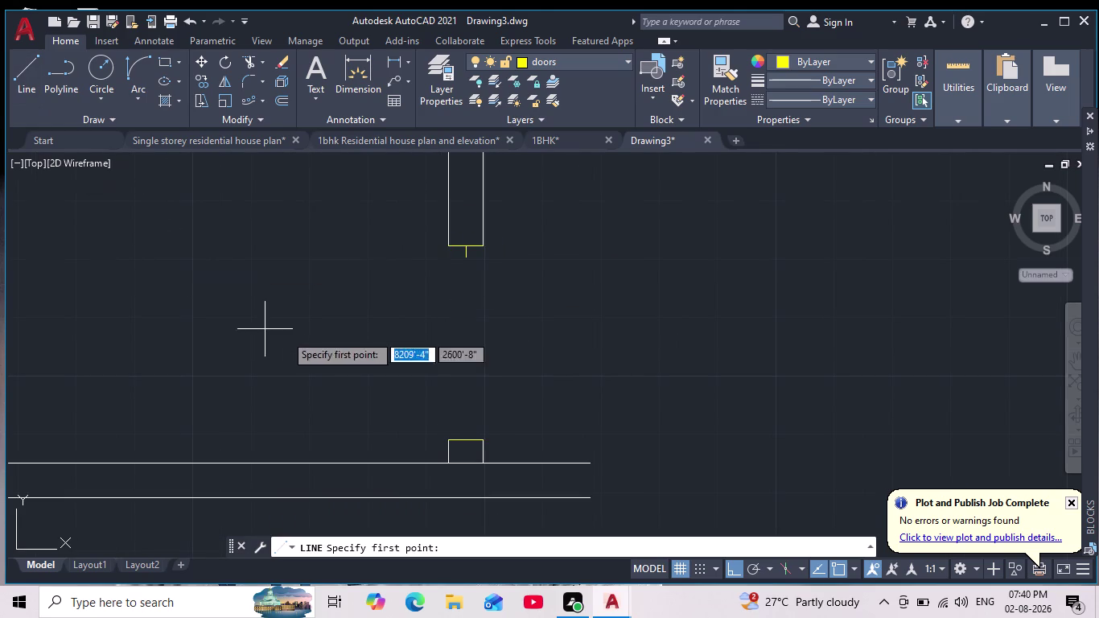
scroll(up, 3)
click(471, 455)
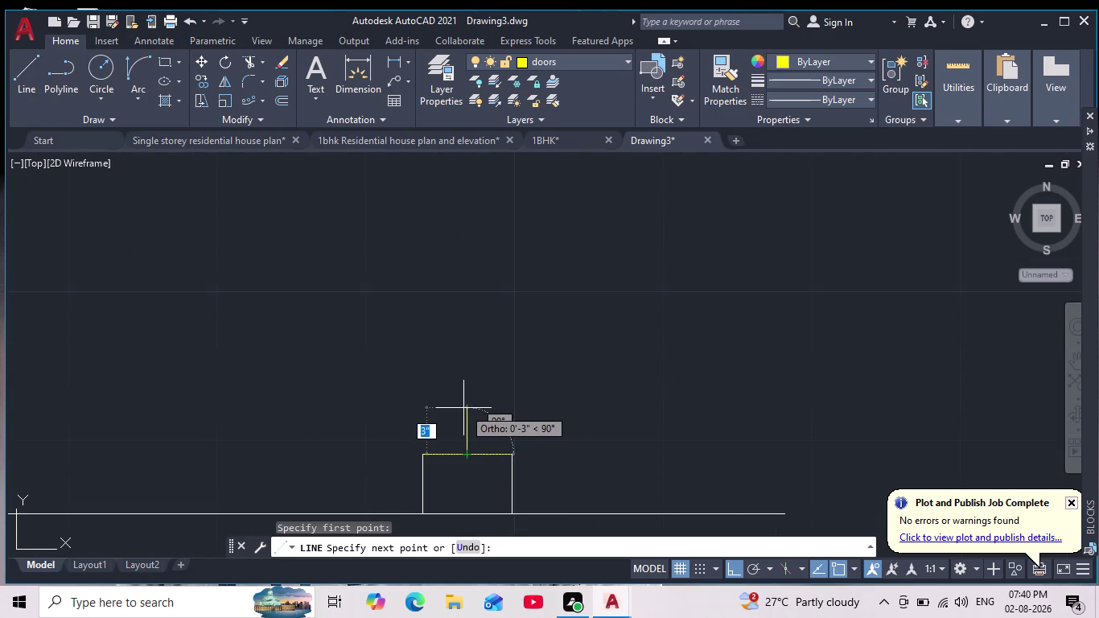
key(2)
key(Return)
scroll(down, 3)
middle_drag(459, 333, 468, 443)
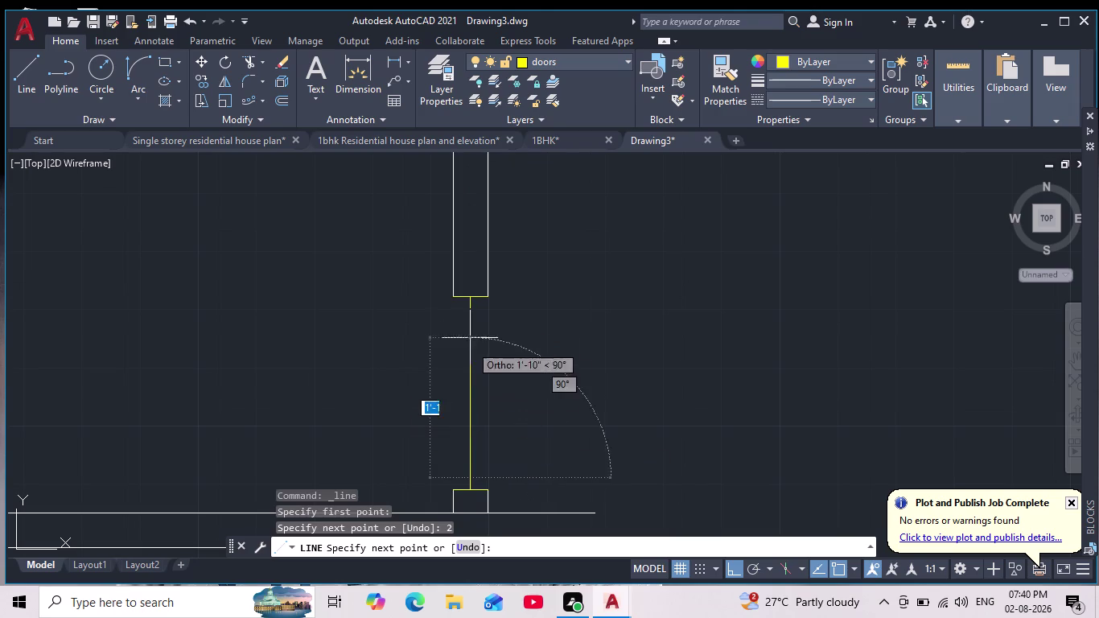
scroll(up, 3)
click(439, 264)
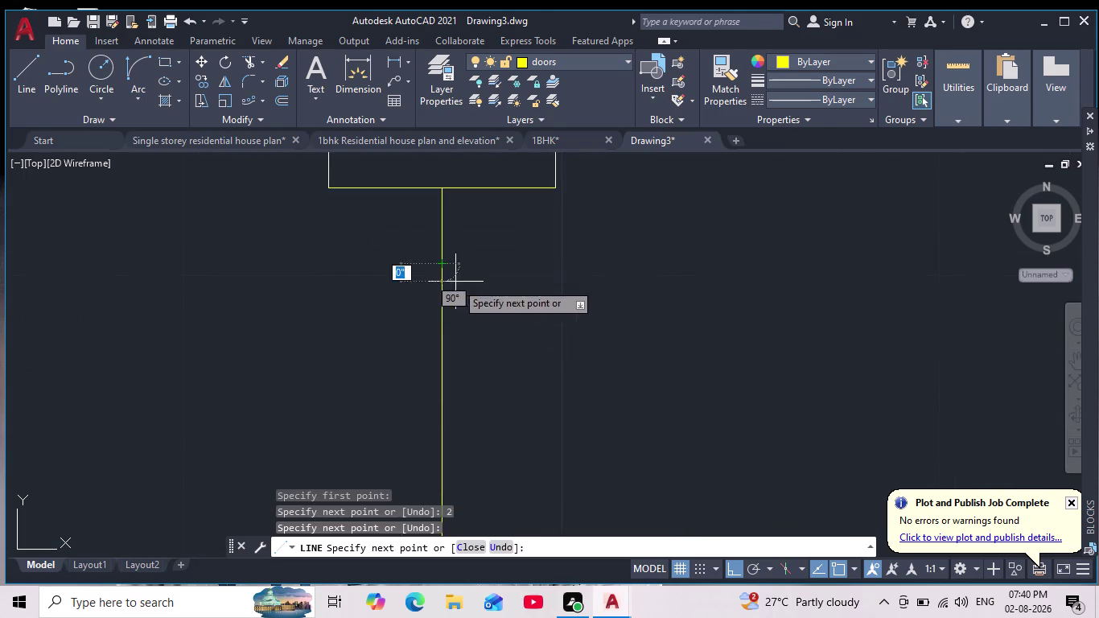
key(Escape)
scroll(down, 3)
Rotate the door leaf line 90° about its lower end so it points left.
click(471, 394)
scroll(down, 3)
middle_drag(489, 384, 480, 330)
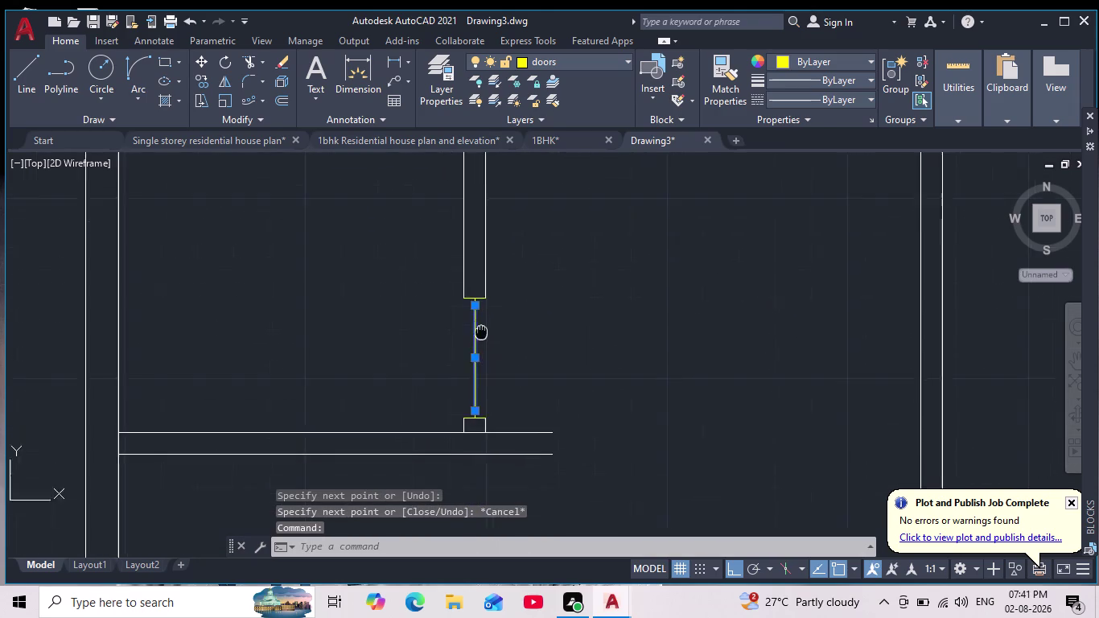
drag(218, 62, 229, 74)
scroll(up, 3)
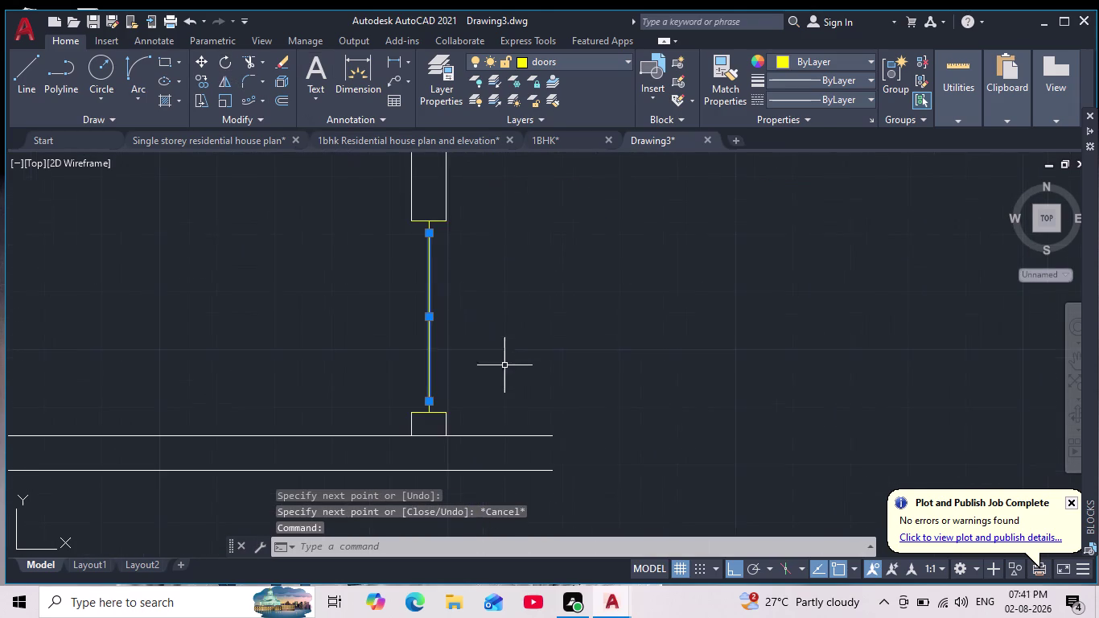
scroll(up, 3)
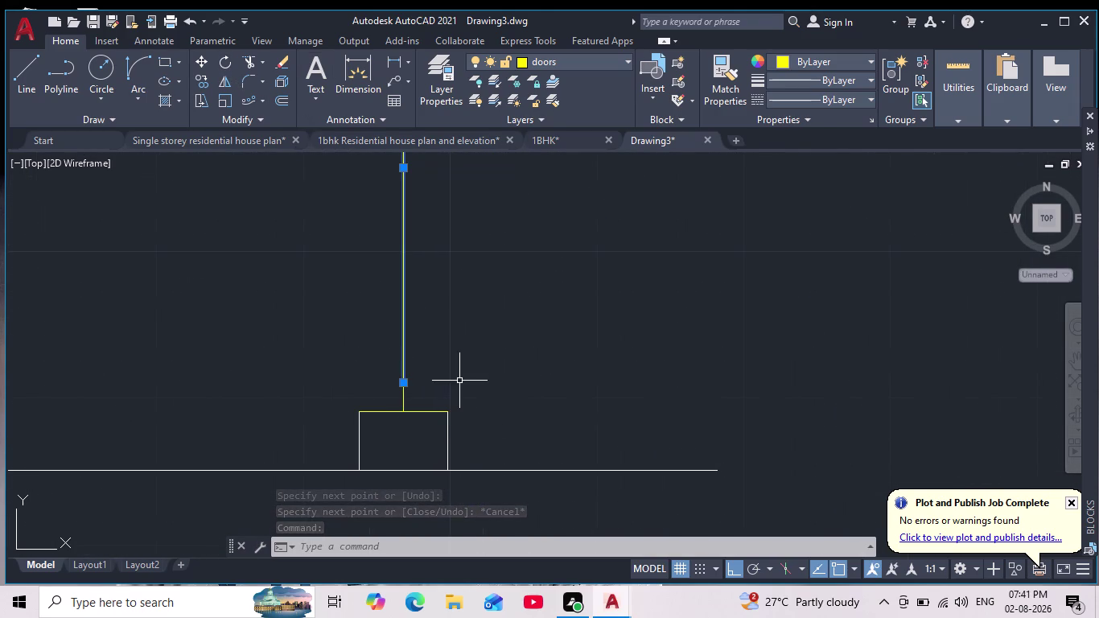
click(221, 60)
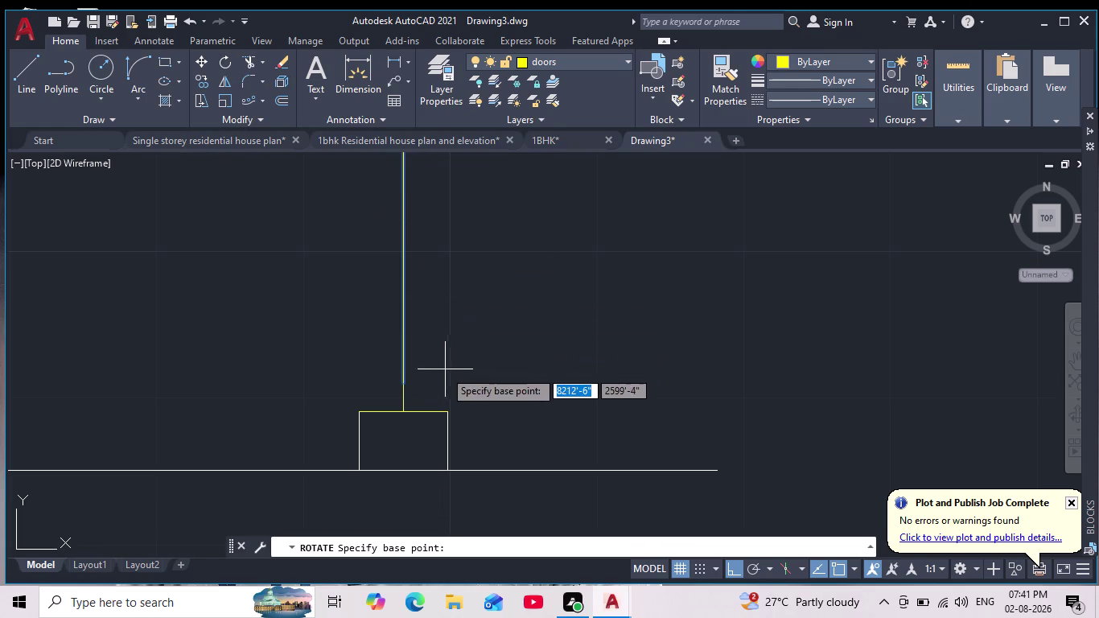
click(405, 382)
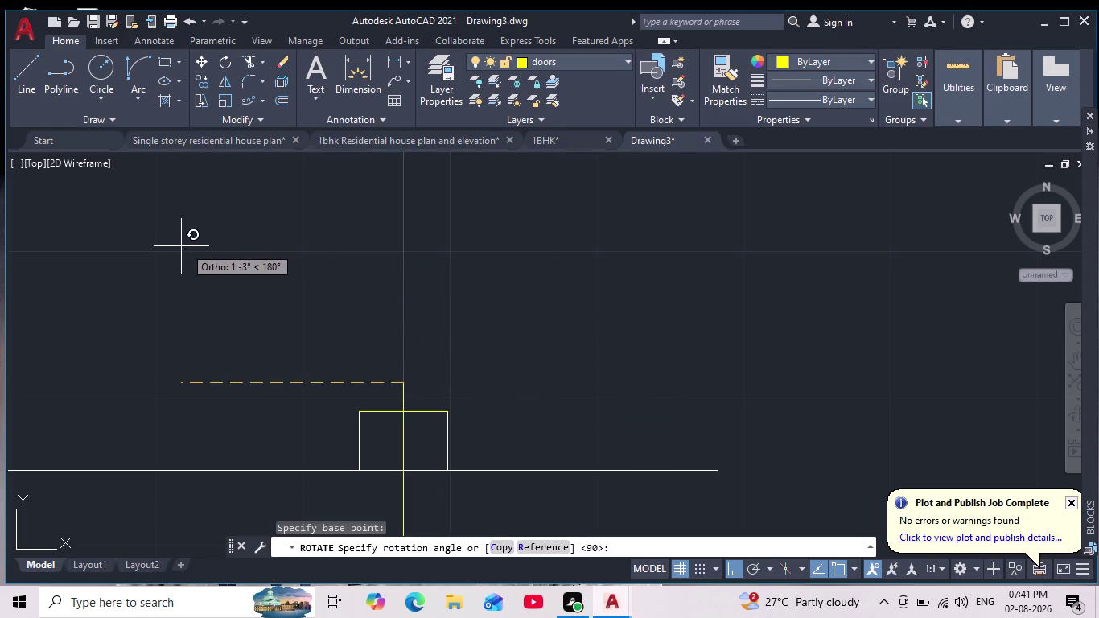
click(392, 248)
scroll(down, 3)
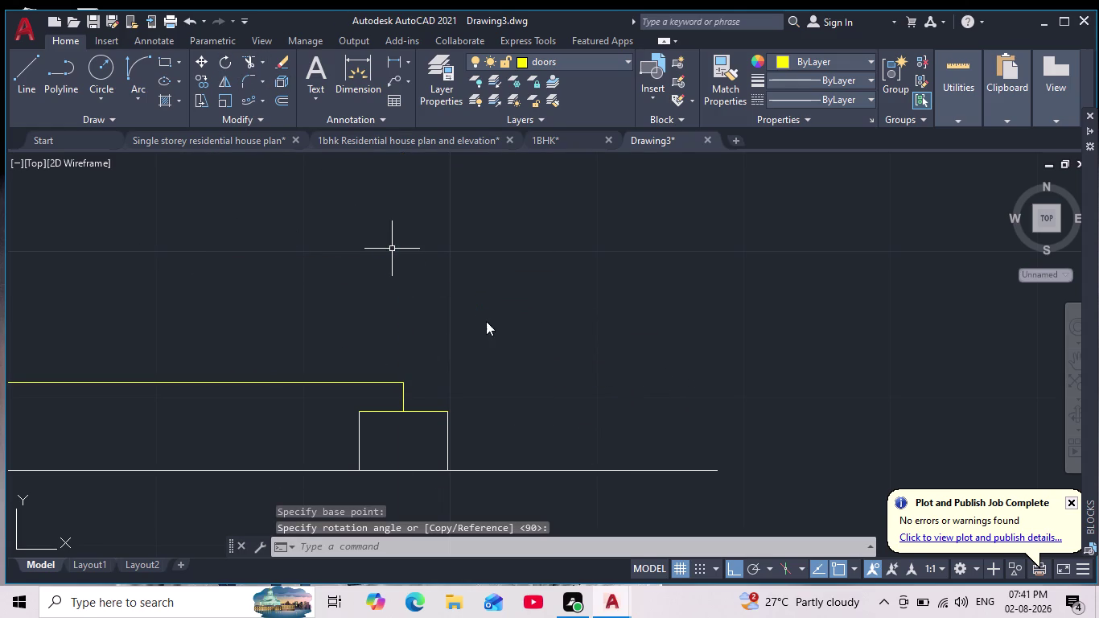
scroll(down, 3)
middle_drag(500, 343, 509, 380)
Draw the yellow swing arc from the door jamb to the leaf's free end.
click(140, 67)
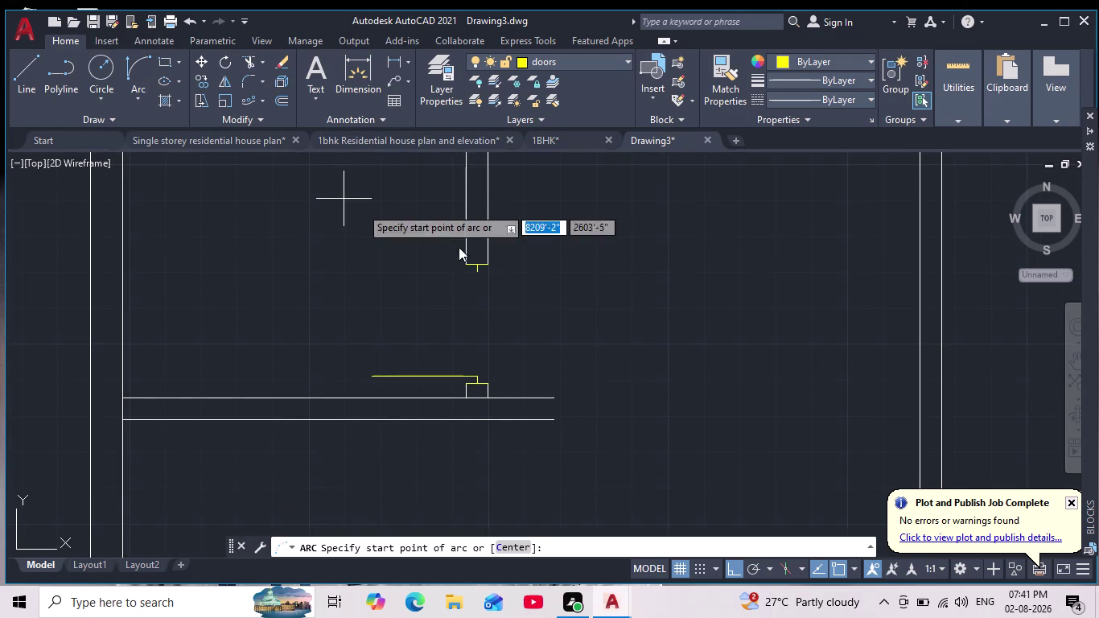
scroll(up, 3)
click(470, 265)
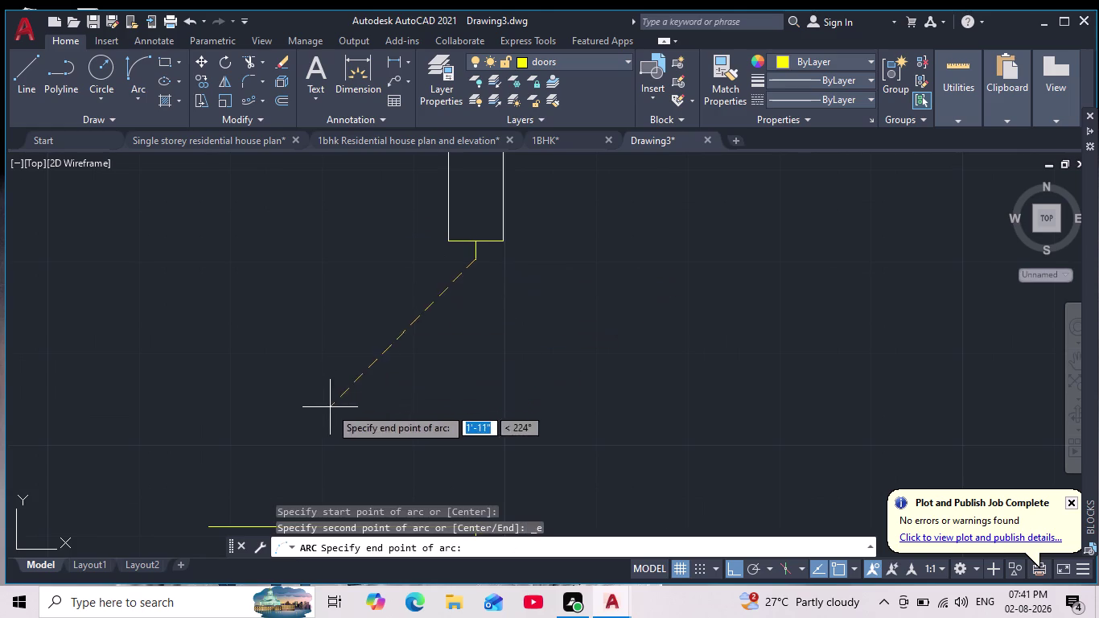
middle_click(377, 290)
scroll(down, 3)
click(265, 441)
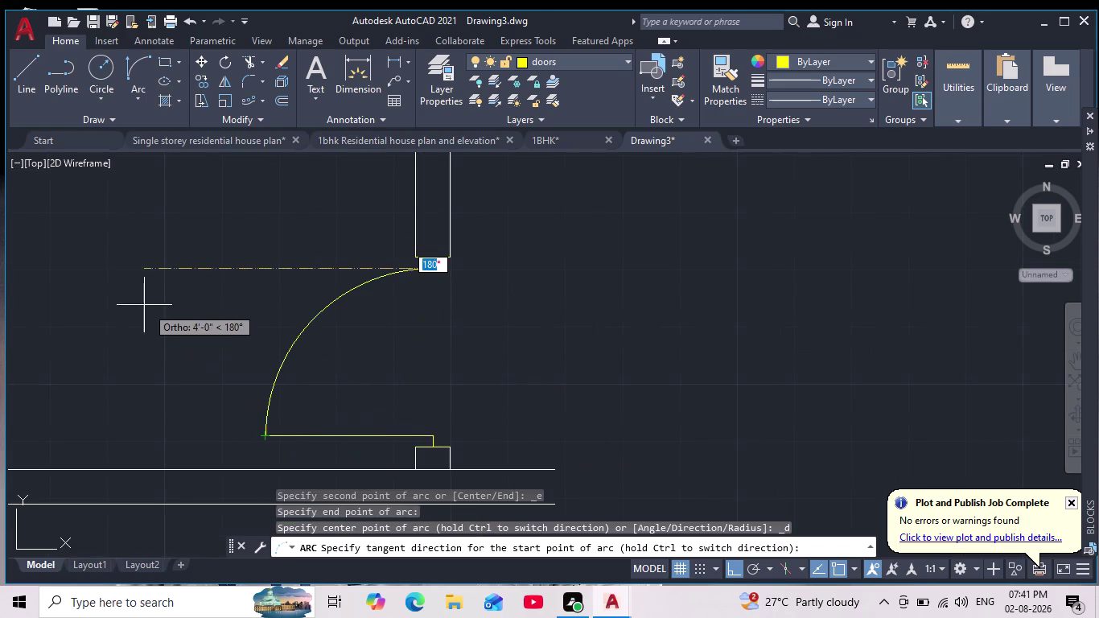
click(132, 289)
Shift the view across the floor plan and begin a new line.
scroll(down, 3)
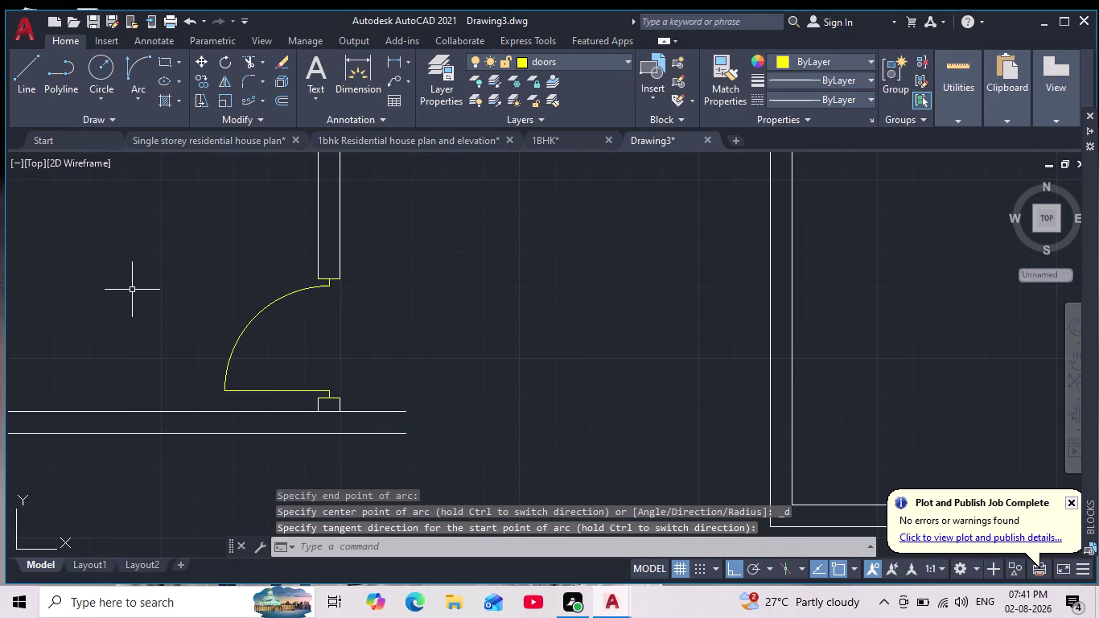
scroll(down, 3)
scroll(up, 3)
middle_drag(283, 350, 296, 371)
scroll(down, 3)
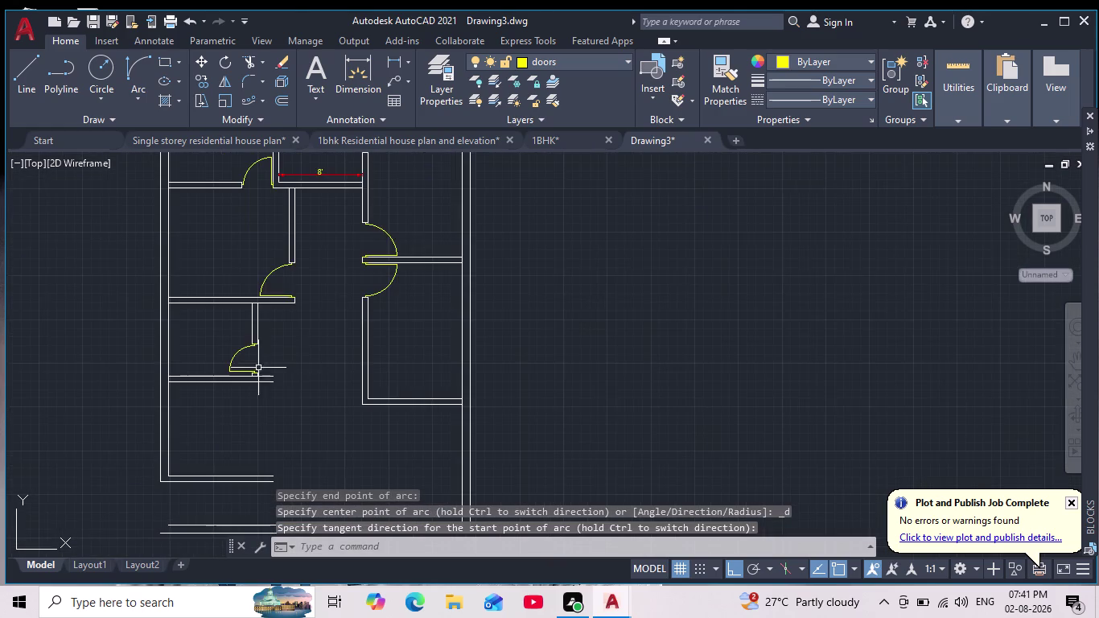
scroll(up, 3)
scroll(down, 3)
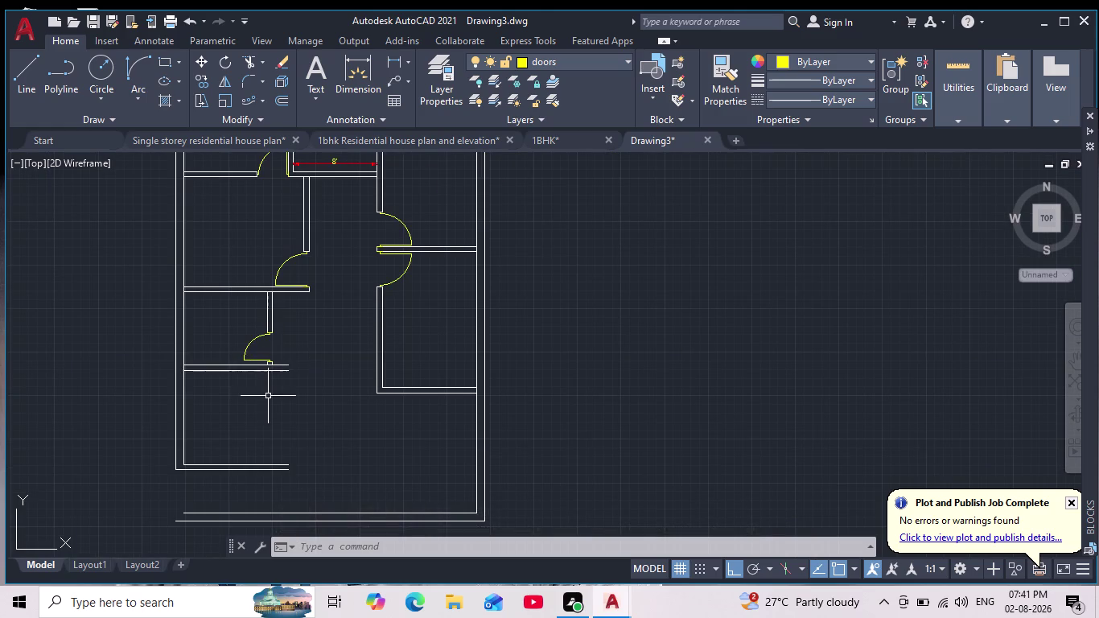
scroll(up, 3)
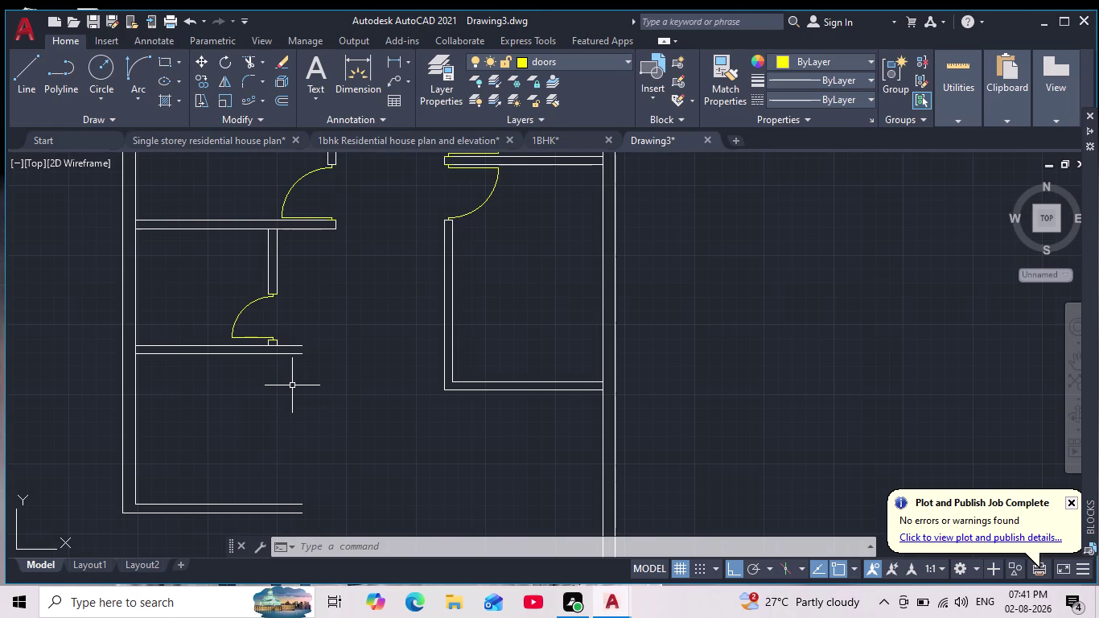
click(22, 74)
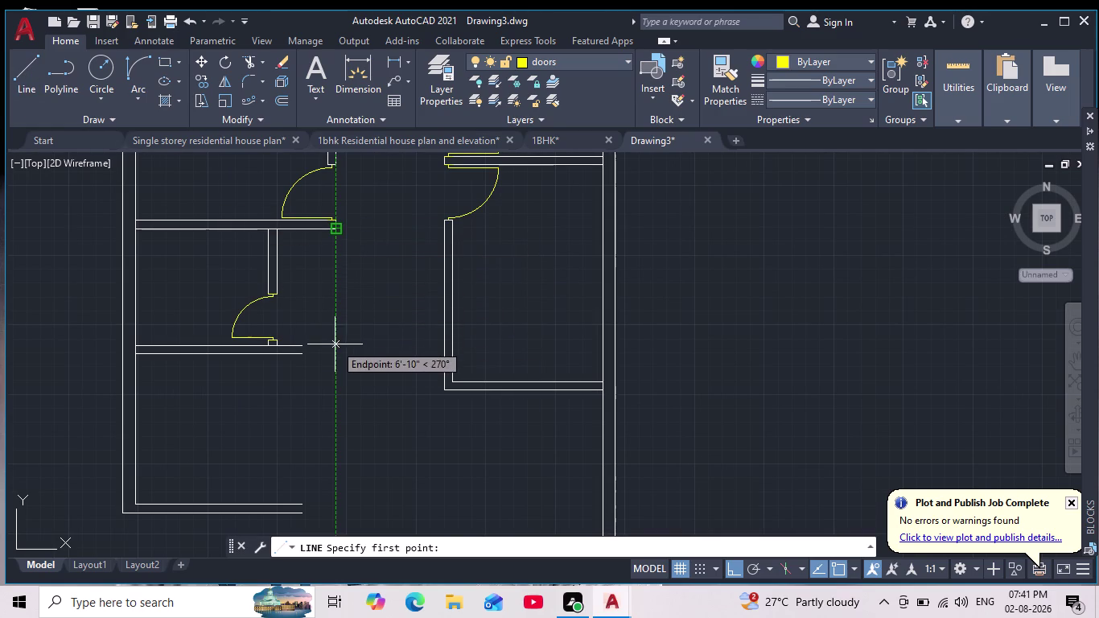
Draw a short vertical line below the wall end and cancel a stray horizontal line.
click(335, 333)
click(339, 371)
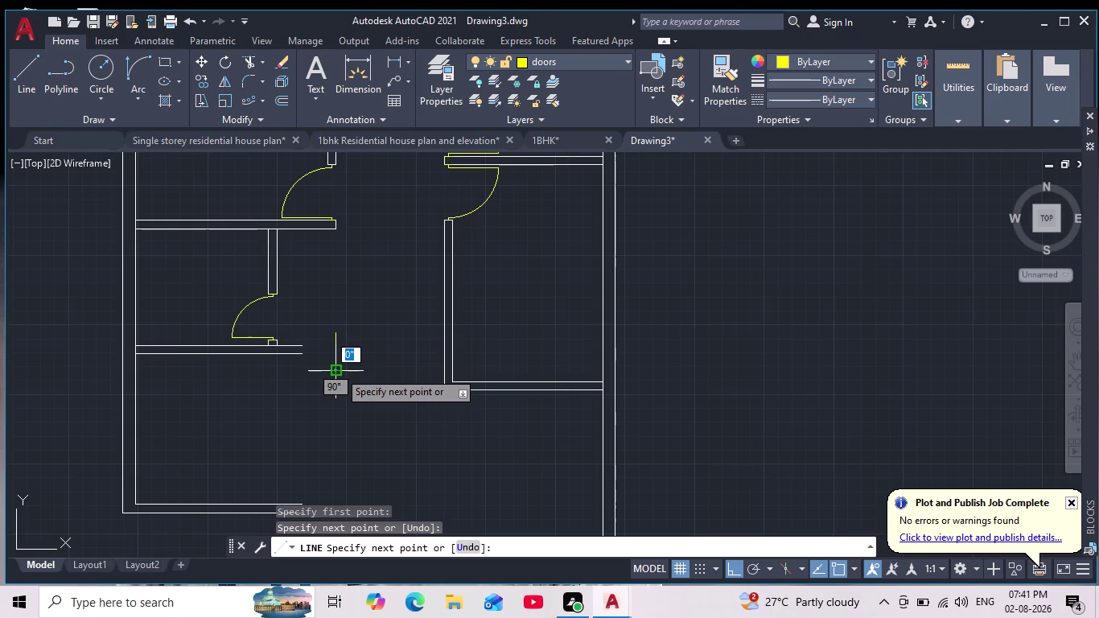
key(Escape)
click(40, 68)
scroll(up, 3)
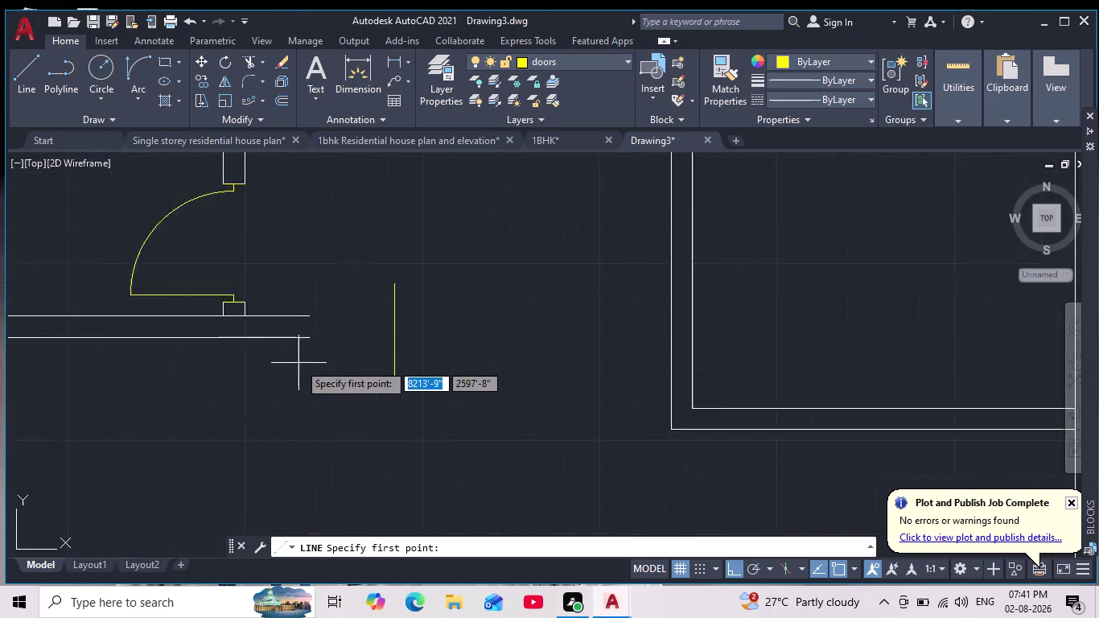
scroll(up, 3)
click(315, 291)
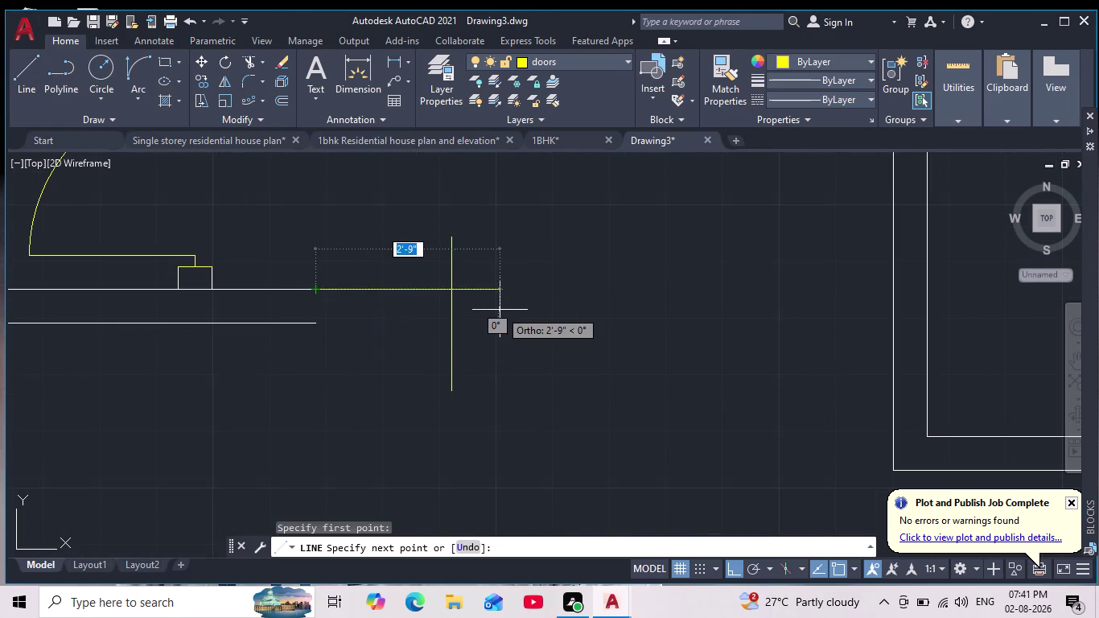
key(Escape)
key(Escape)
Make layer 0 current and draw the vertical partition line beside the doorway.
click(598, 58)
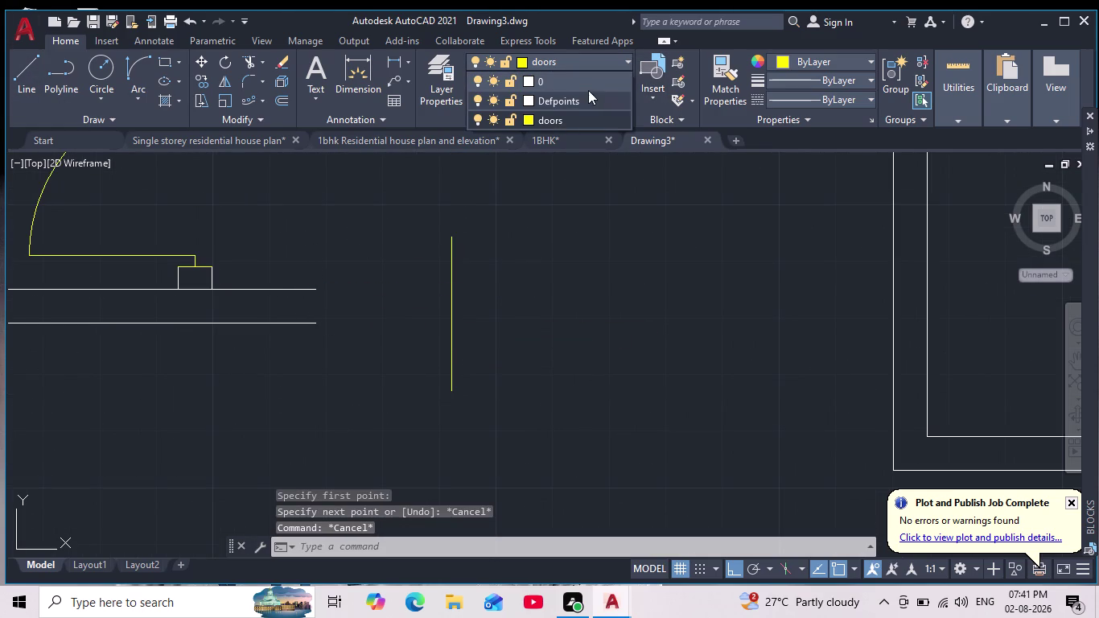
click(565, 80)
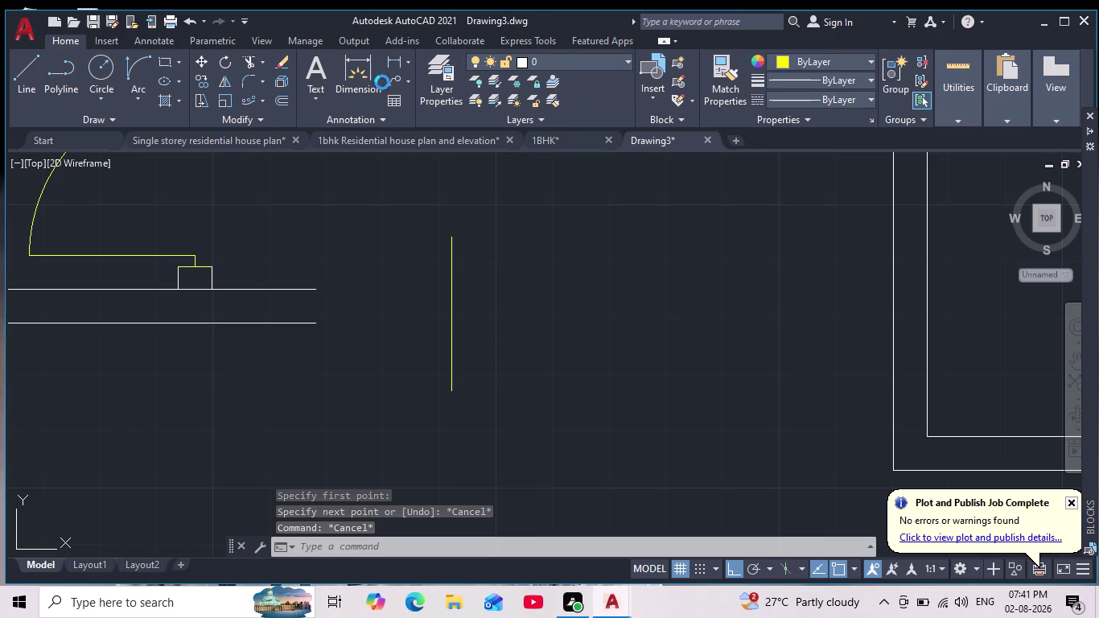
click(29, 73)
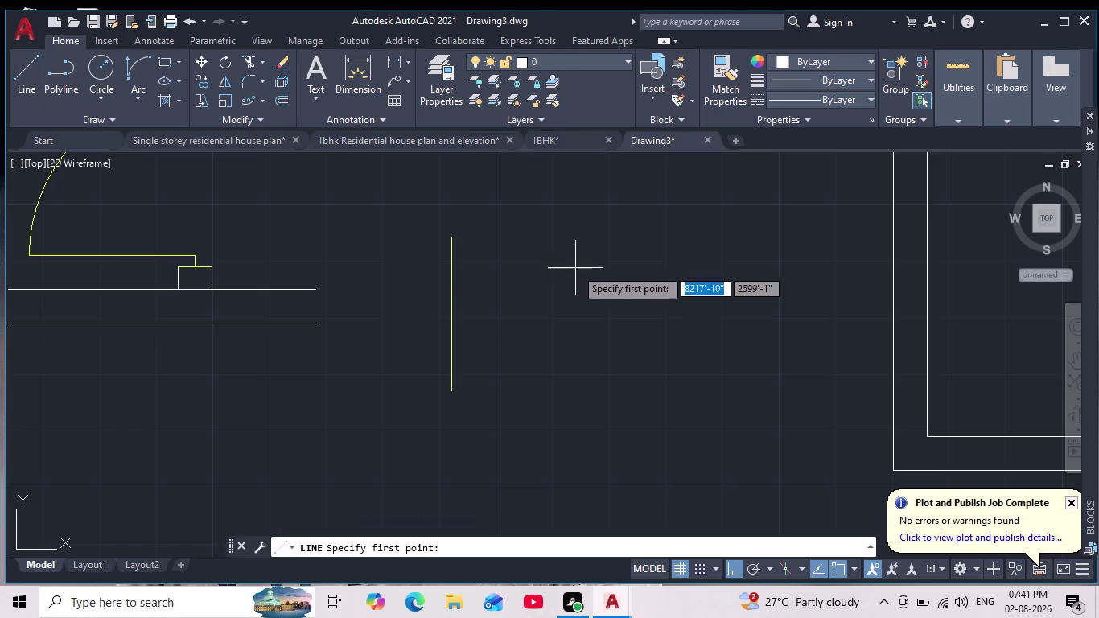
click(454, 239)
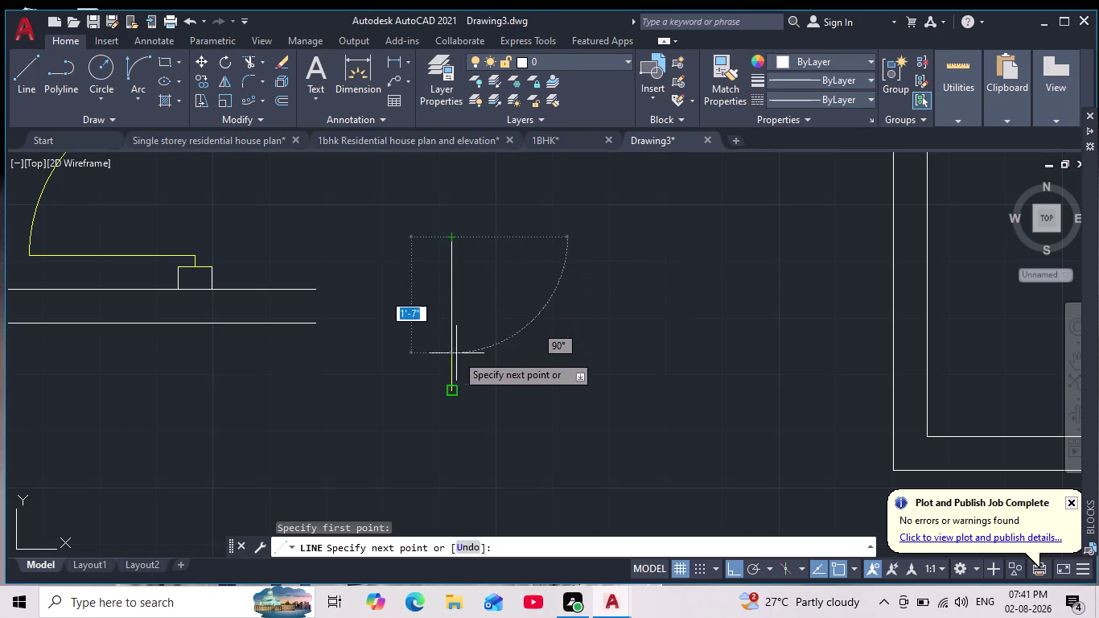
click(453, 390)
key(Escape)
key(Escape)
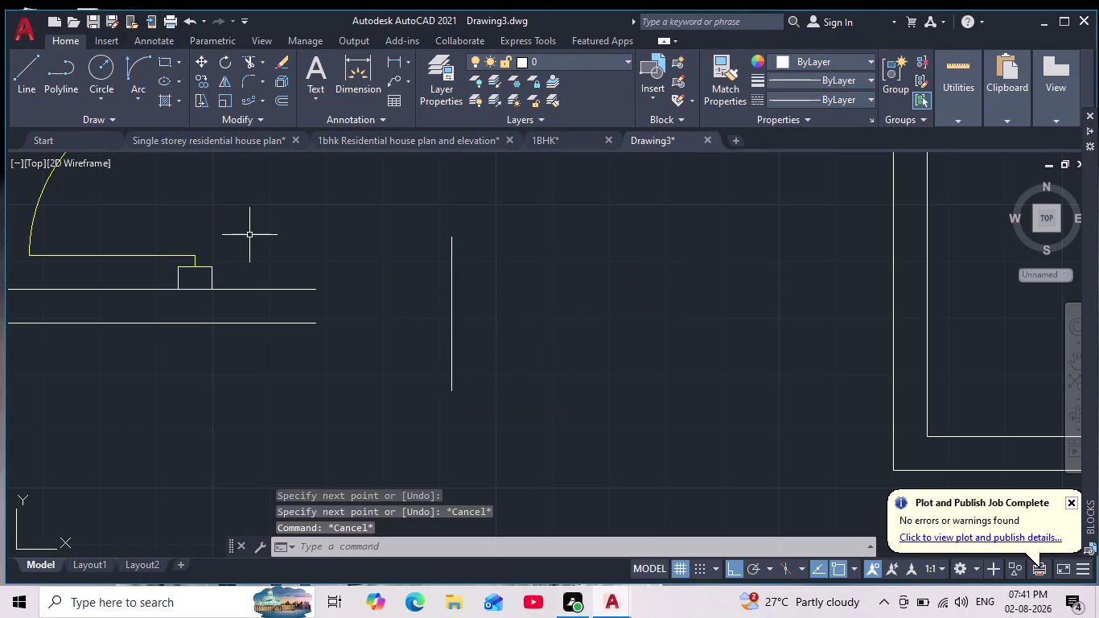
key(Escape)
Use EX to extend the upper and lower horizontal wall lines to the vertical partition.
text(ex)
key(Return)
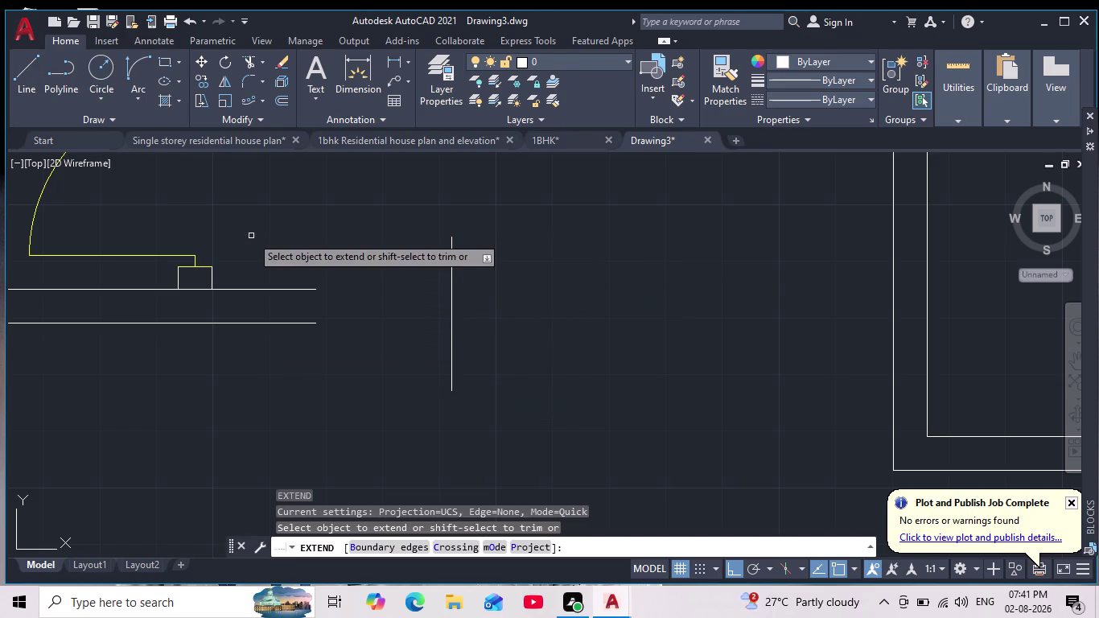
drag(257, 260, 308, 414)
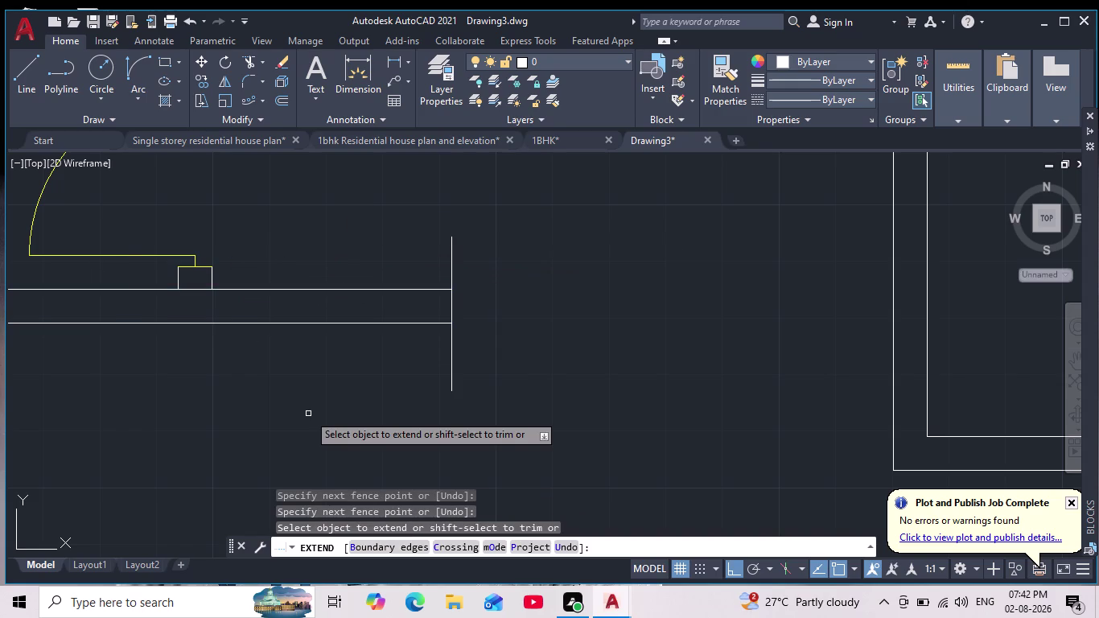
key(grave)
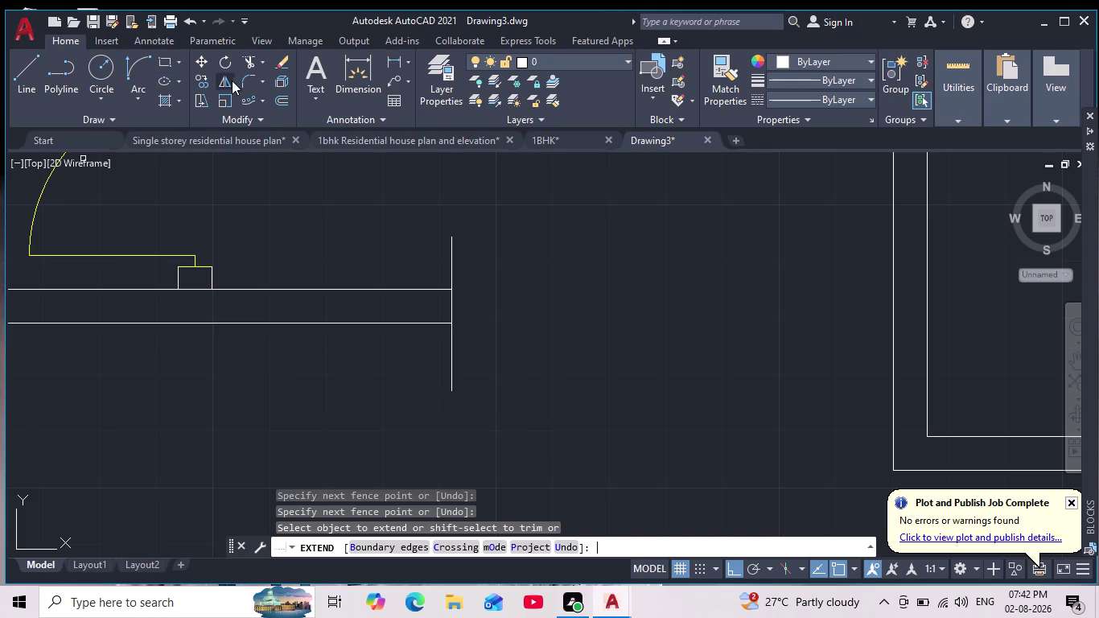
click(252, 58)
drag(413, 260, 544, 232)
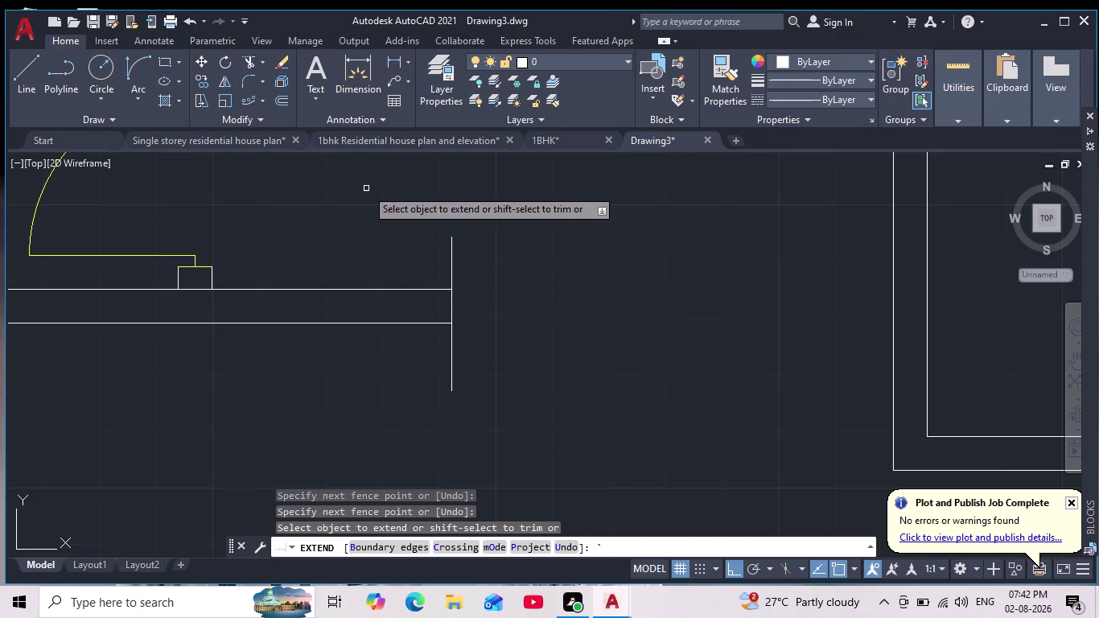
drag(368, 187, 367, 198)
drag(394, 257, 598, 228)
key(Escape)
key(Escape)
key(Escape)
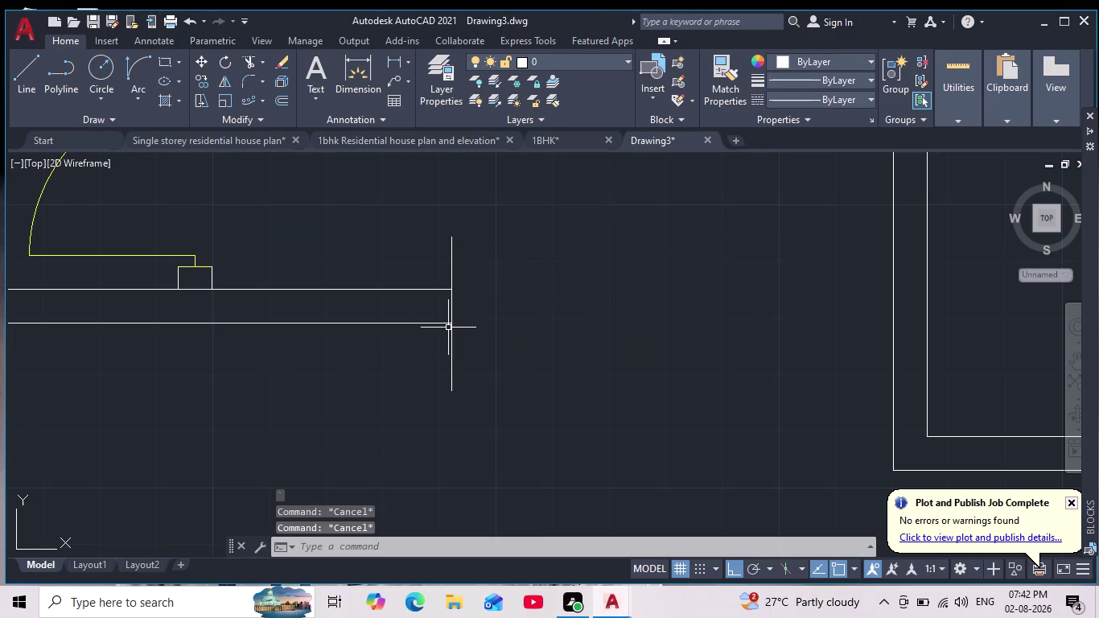
key(Escape)
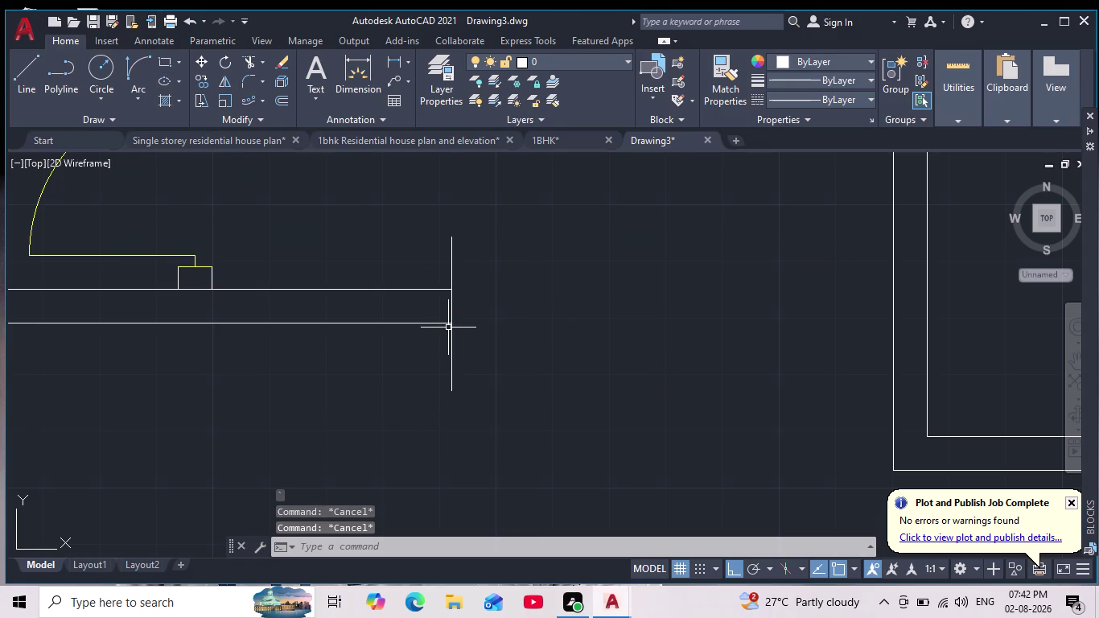